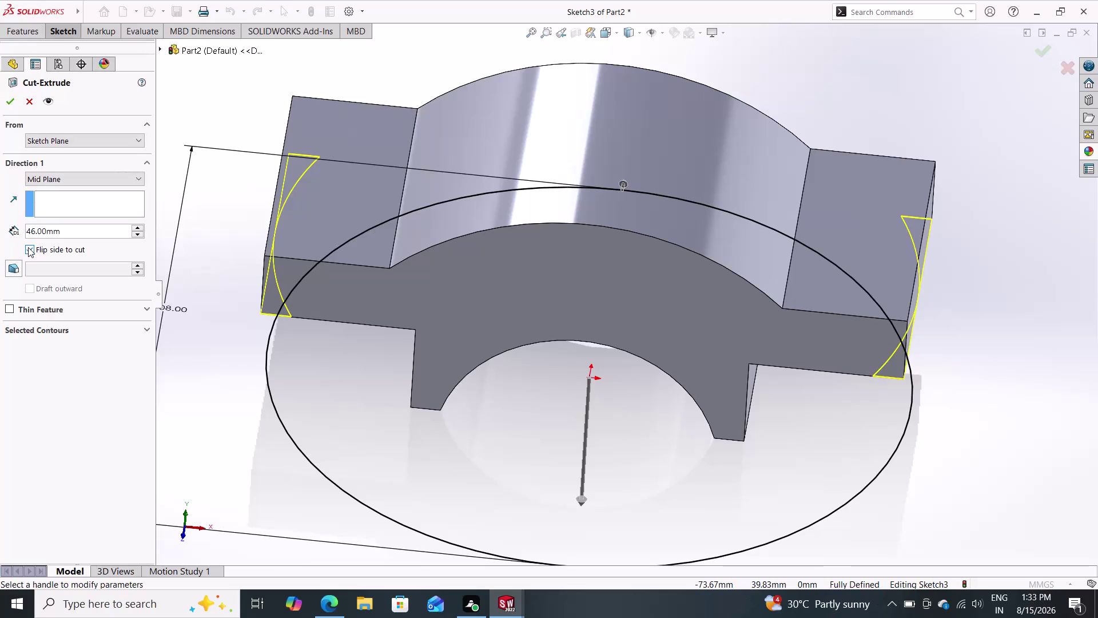
Try the Through All end condition for the circular cut-extrude.
double_click(48, 179)
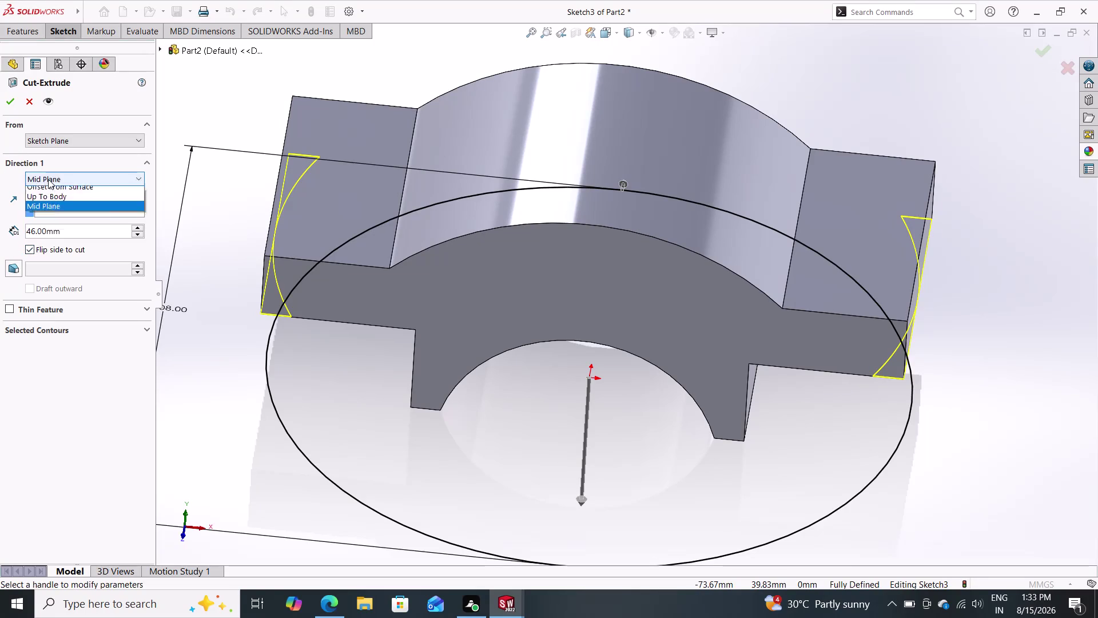
click(61, 181)
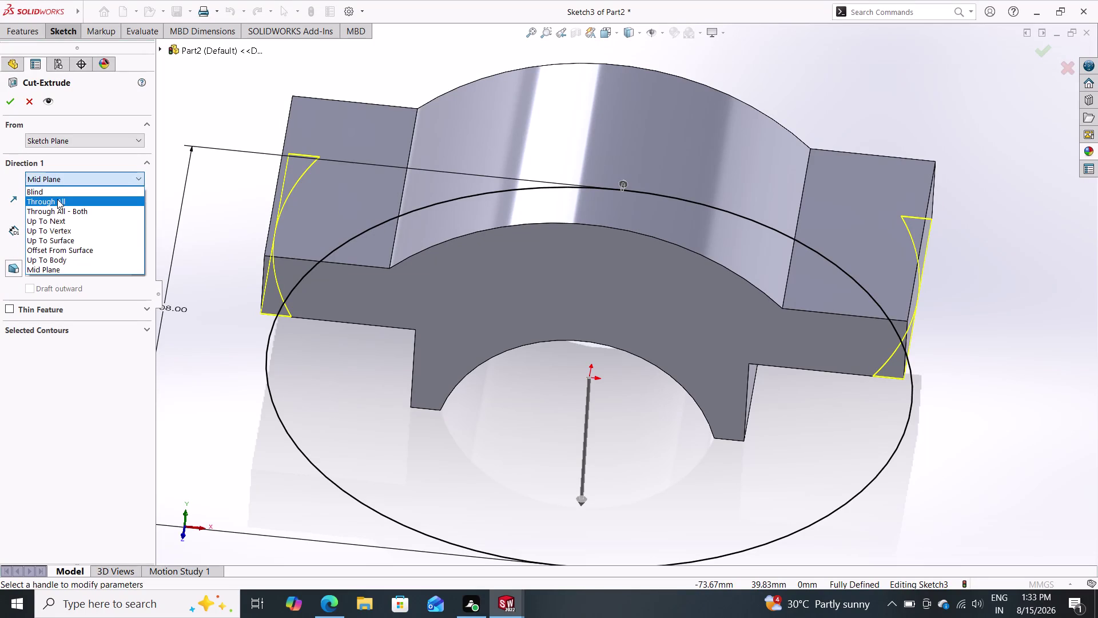
click(57, 199)
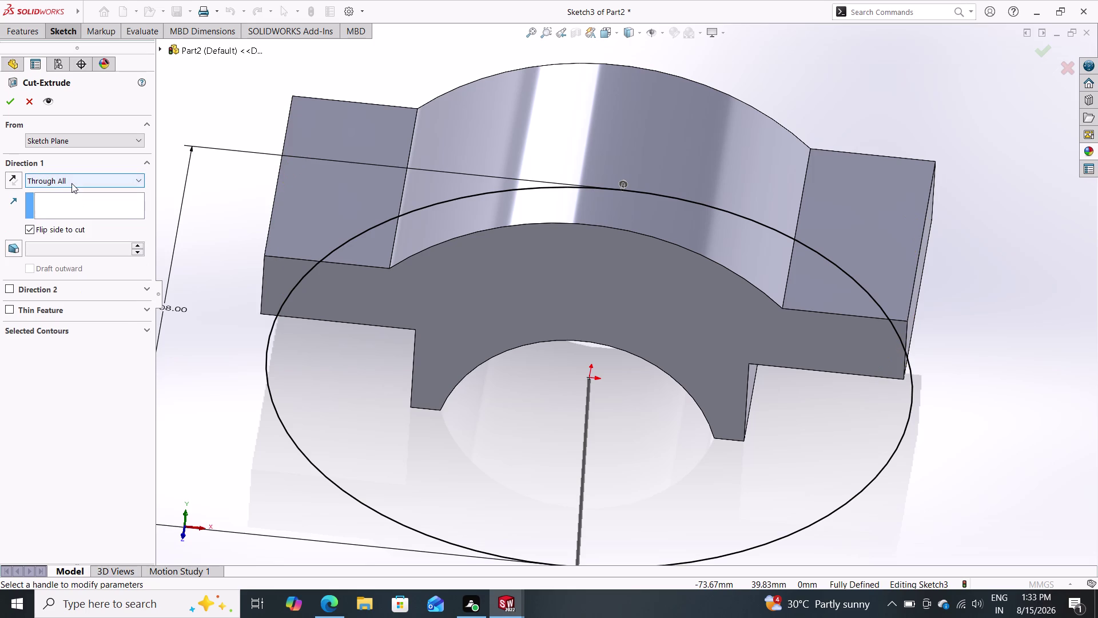
click(72, 183)
double_click(73, 207)
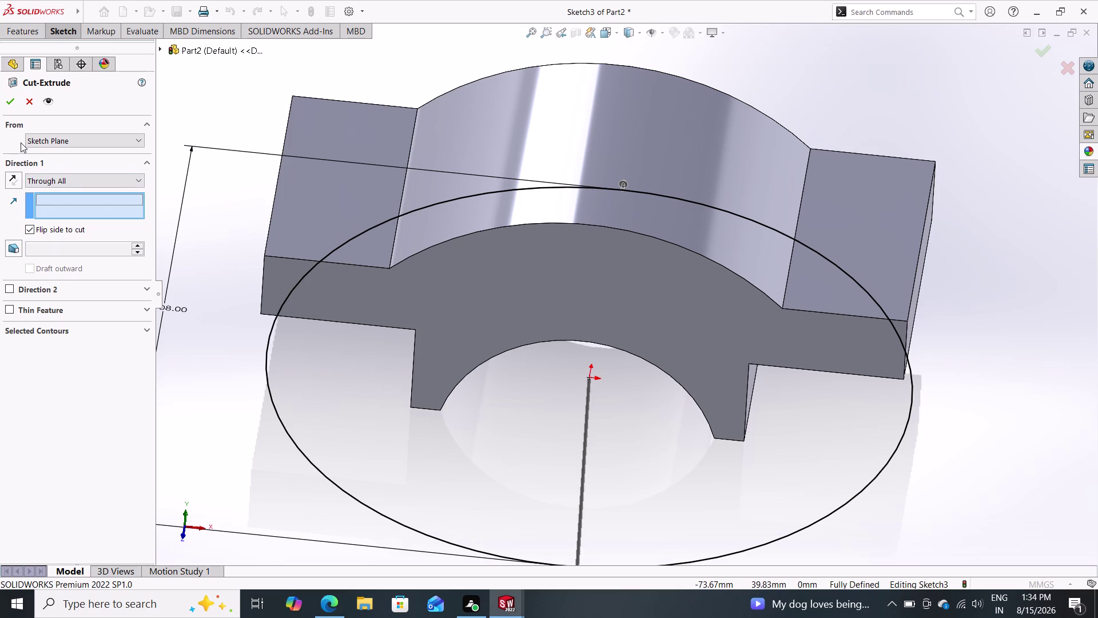
Try a Blind 46 mm cut, then apply a Through All cut.
click(79, 178)
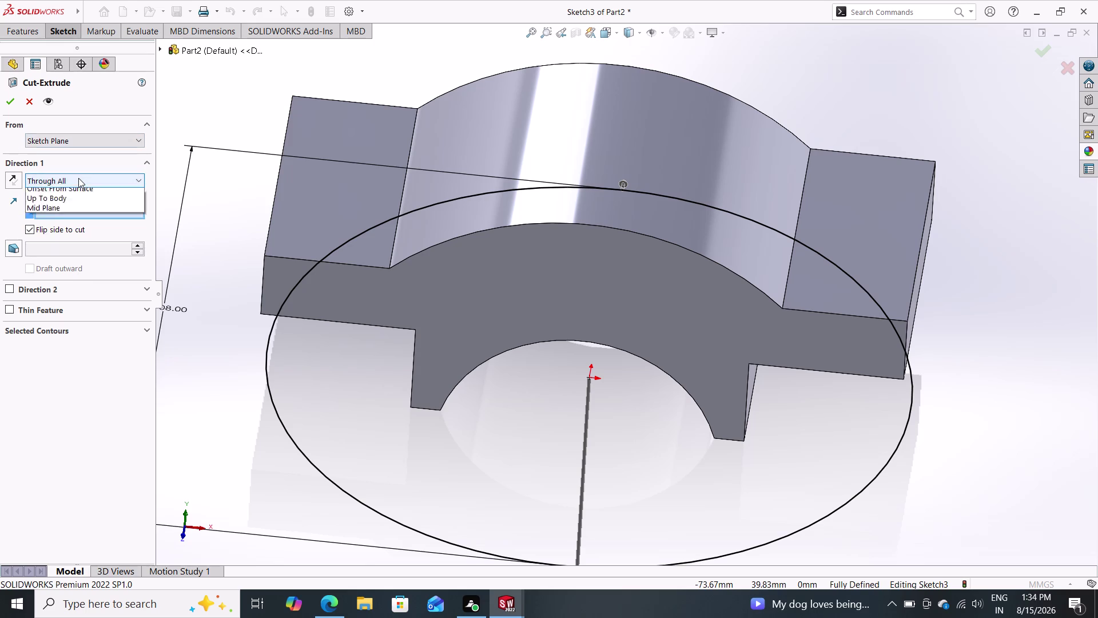
double_click(73, 195)
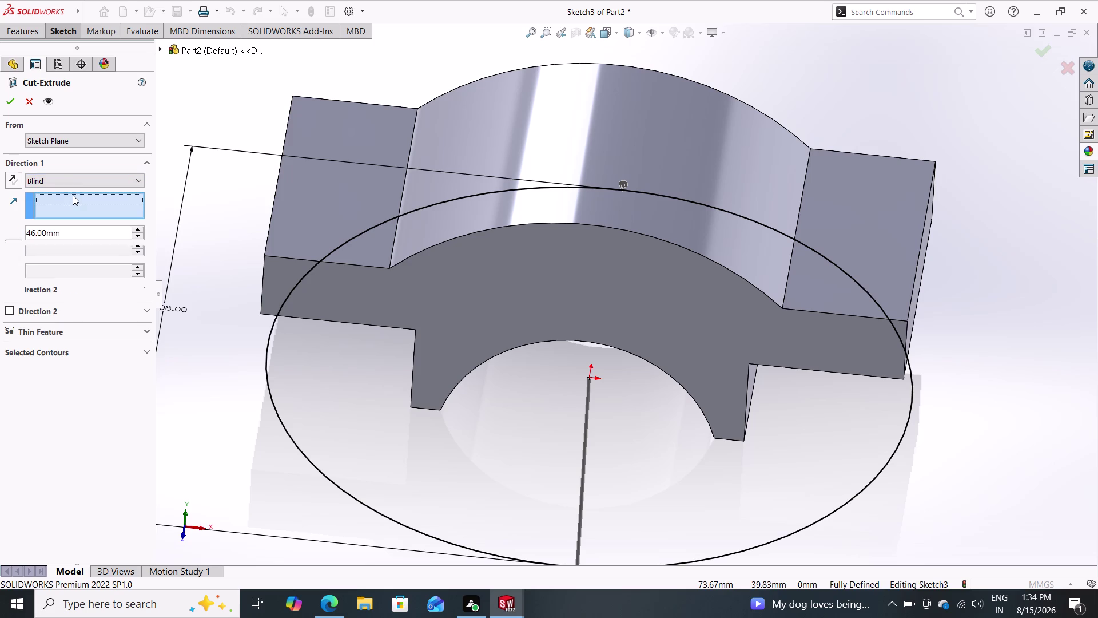
double_click(83, 176)
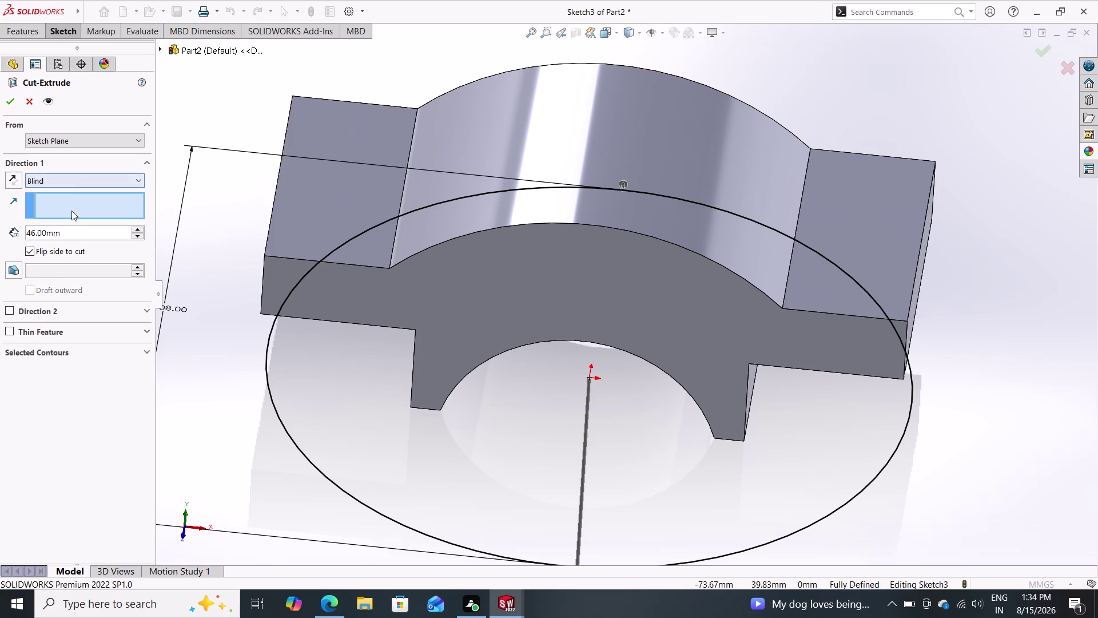
click(86, 179)
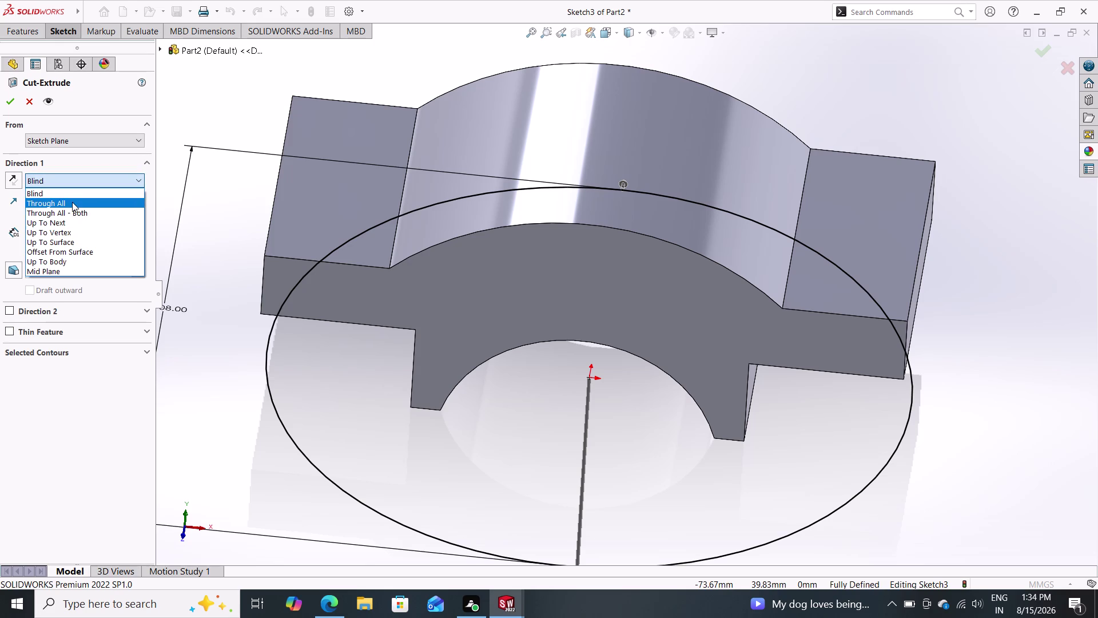
double_click(72, 202)
double_click(10, 101)
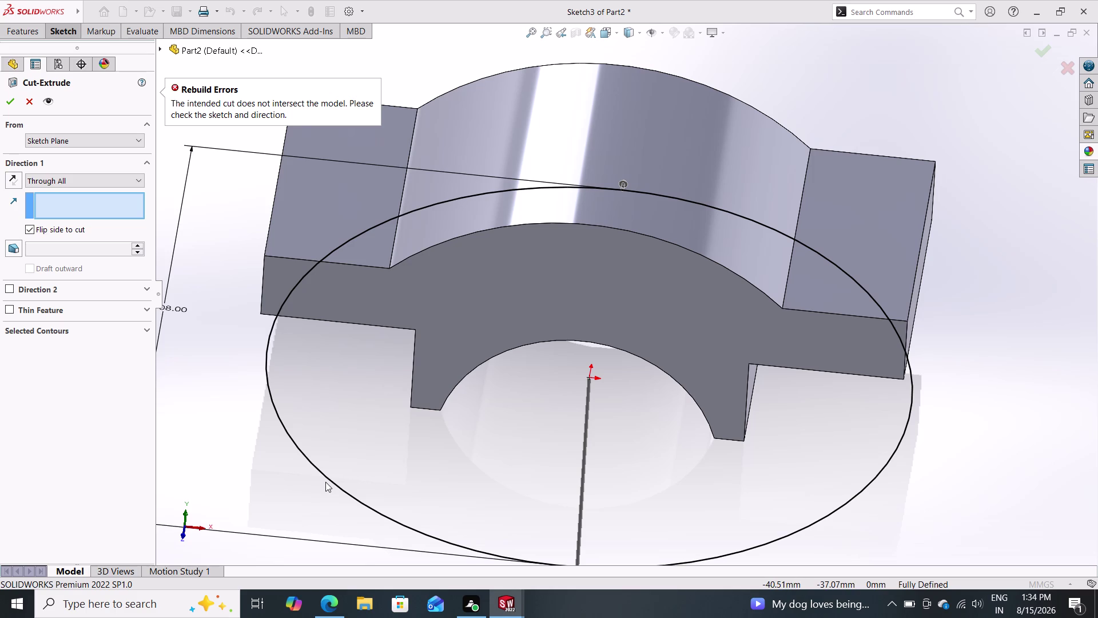
Cancel the cut-extrude after it fails to intersect the bracket.
key(Escape)
key(Escape)
key(Escape)
key(Escape)
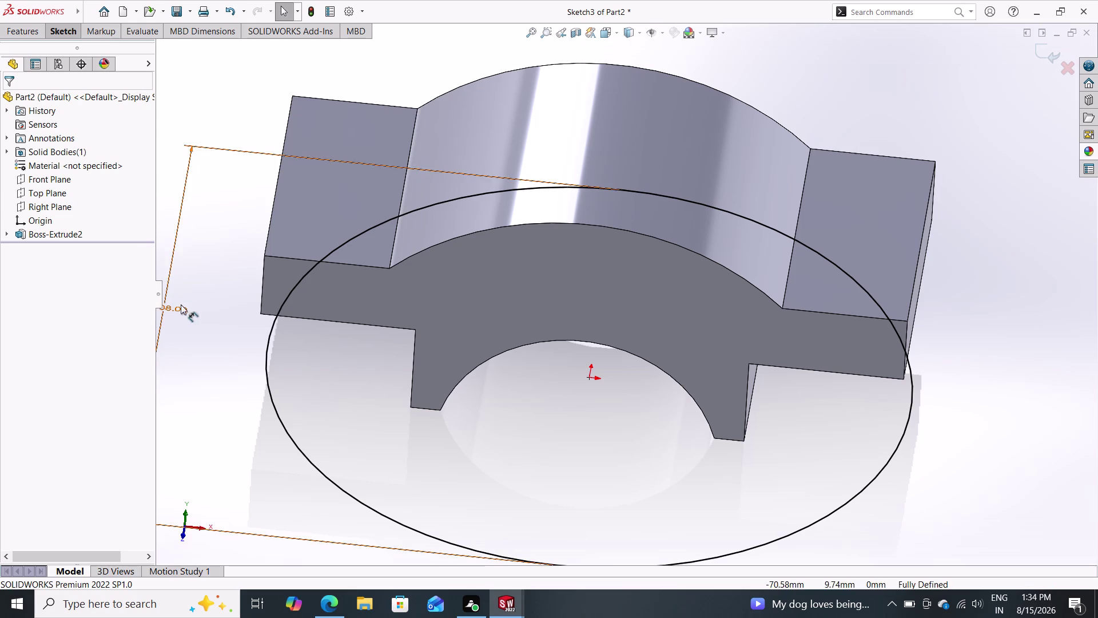
Delete the 108 mm circle and its dimension, then show the bracket extrusion's dimensions.
click(291, 434)
key(Delete)
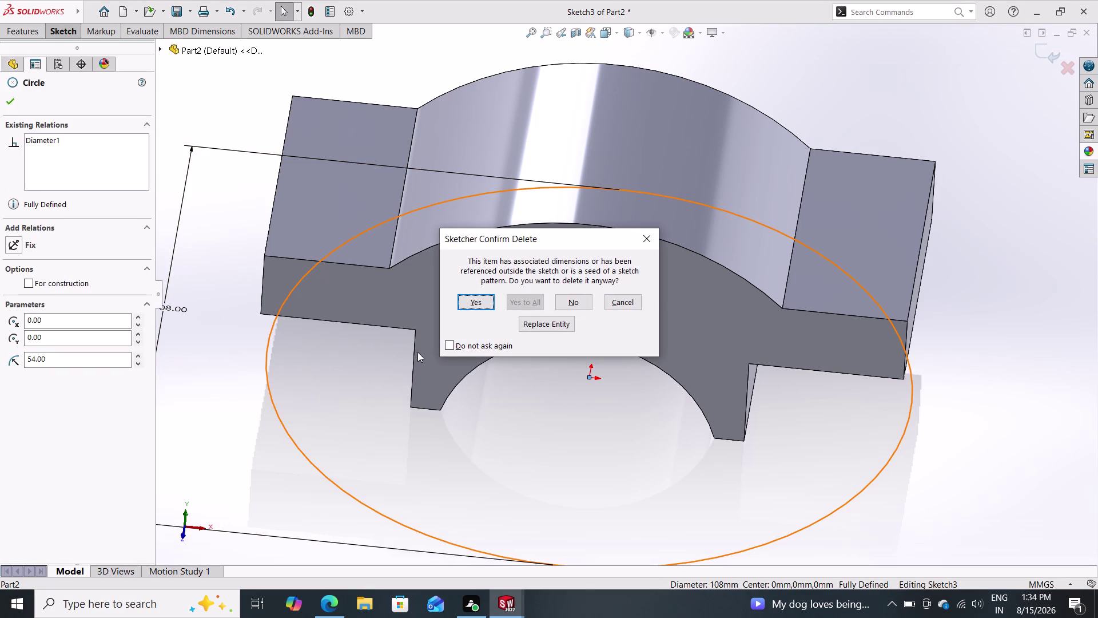
click(463, 298)
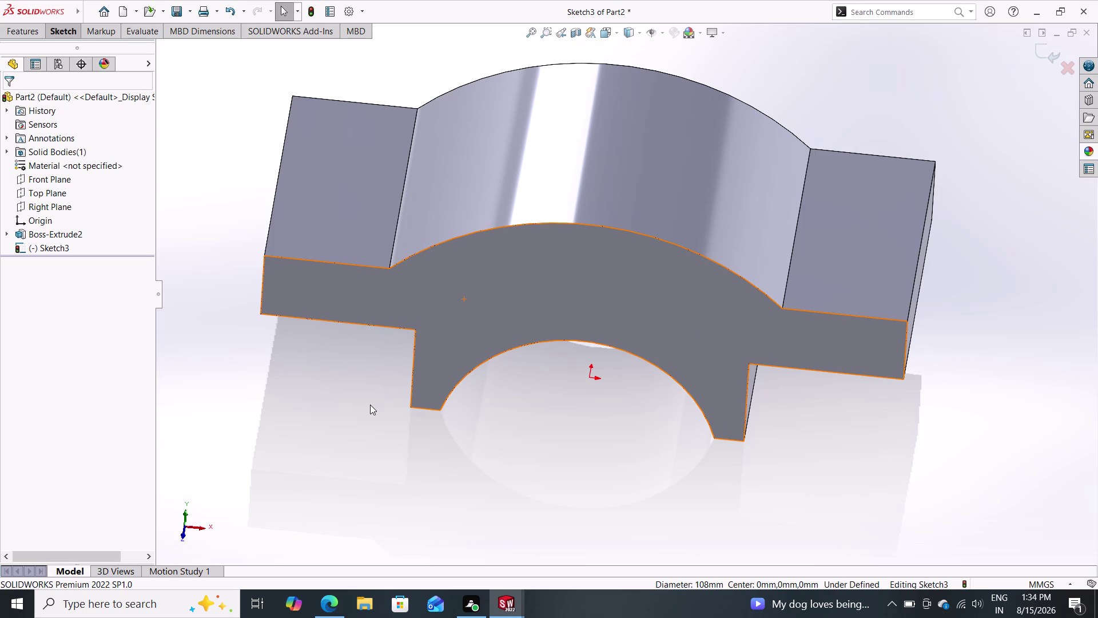
double_click(361, 176)
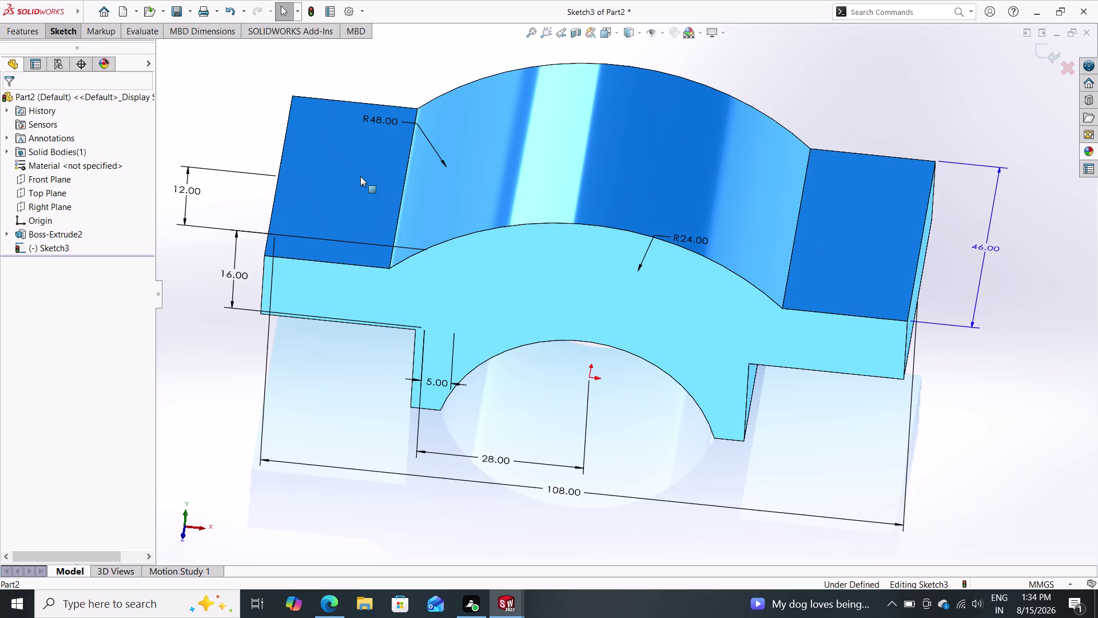
Clear the selection, then zoom and orbit to look down on the arched top.
key(Escape)
key(Escape)
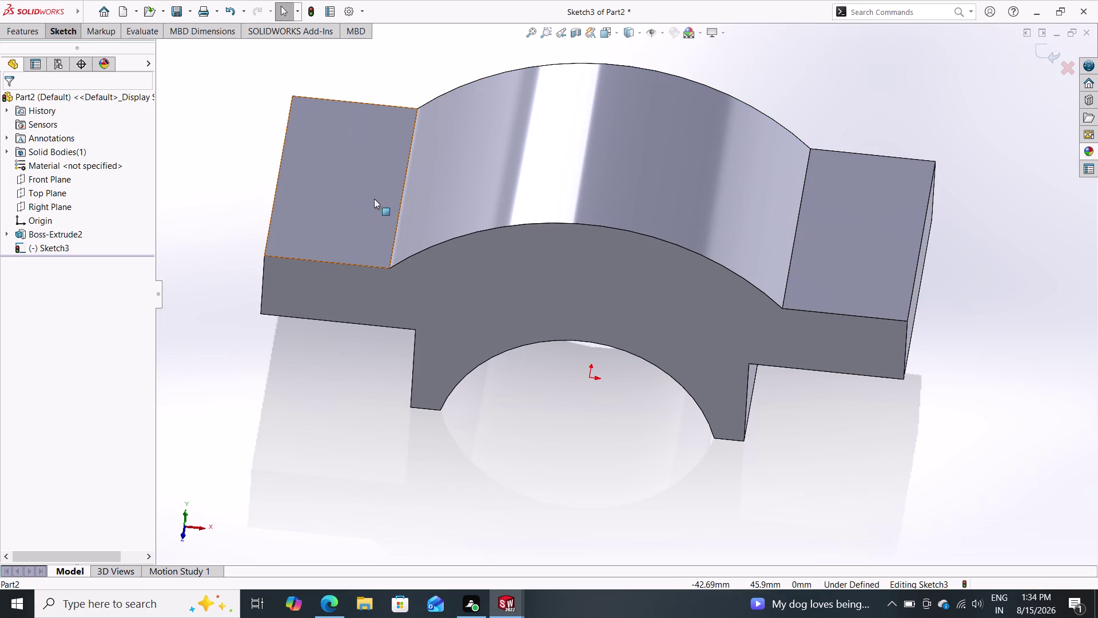
click(551, 165)
key(Escape)
key(Escape)
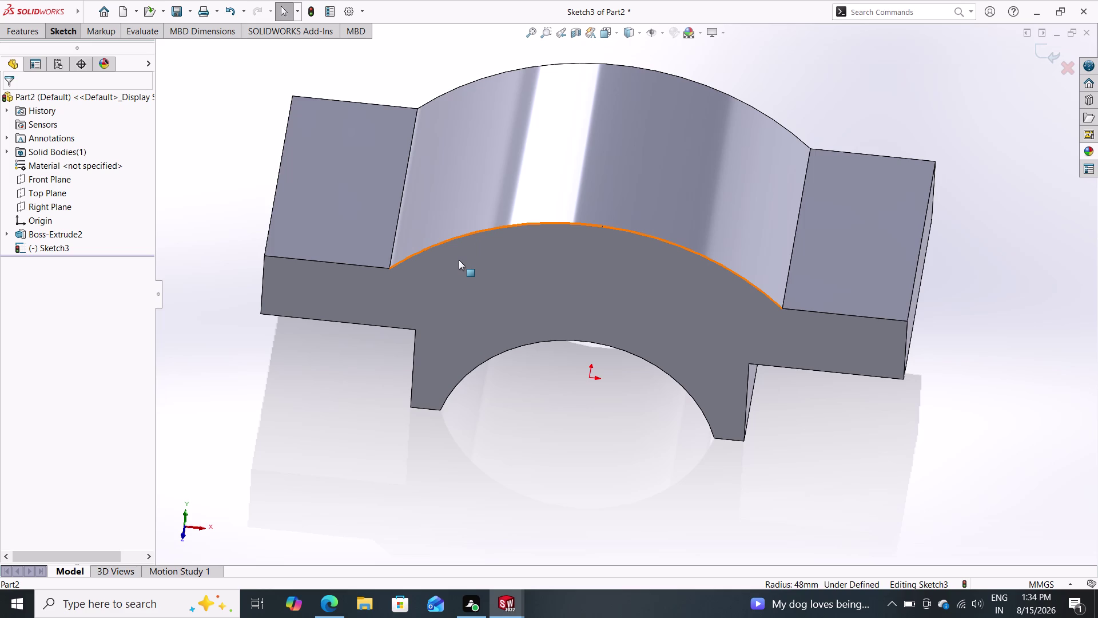
scroll(down, 3)
scroll(up, 3)
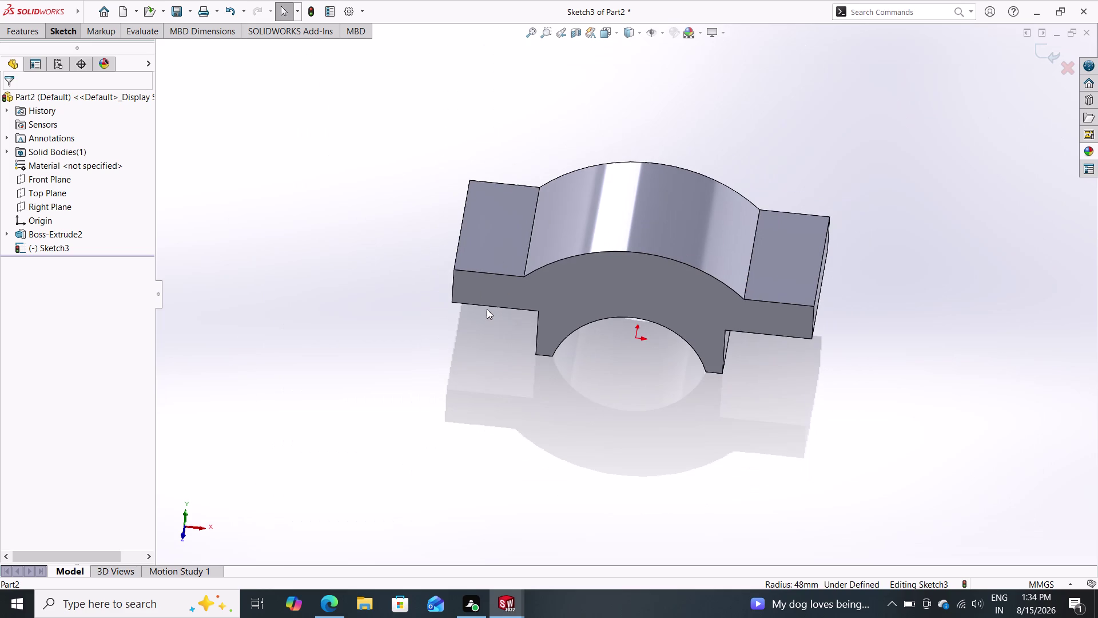
middle_drag(751, 121, 760, 125)
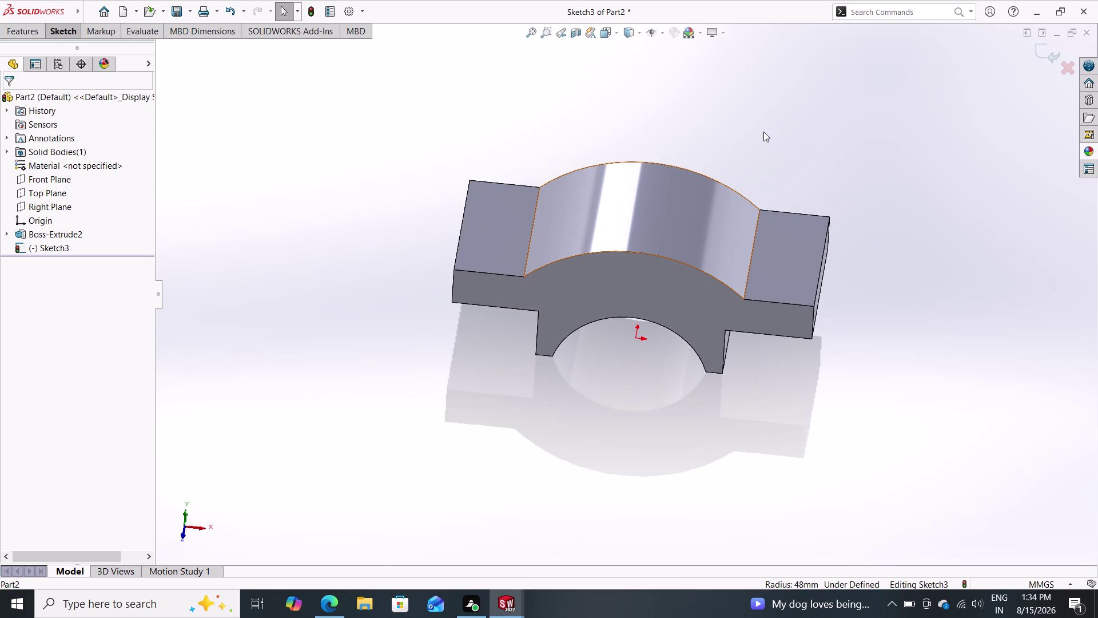
middle_drag(760, 126, 747, 256)
scroll(up, 3)
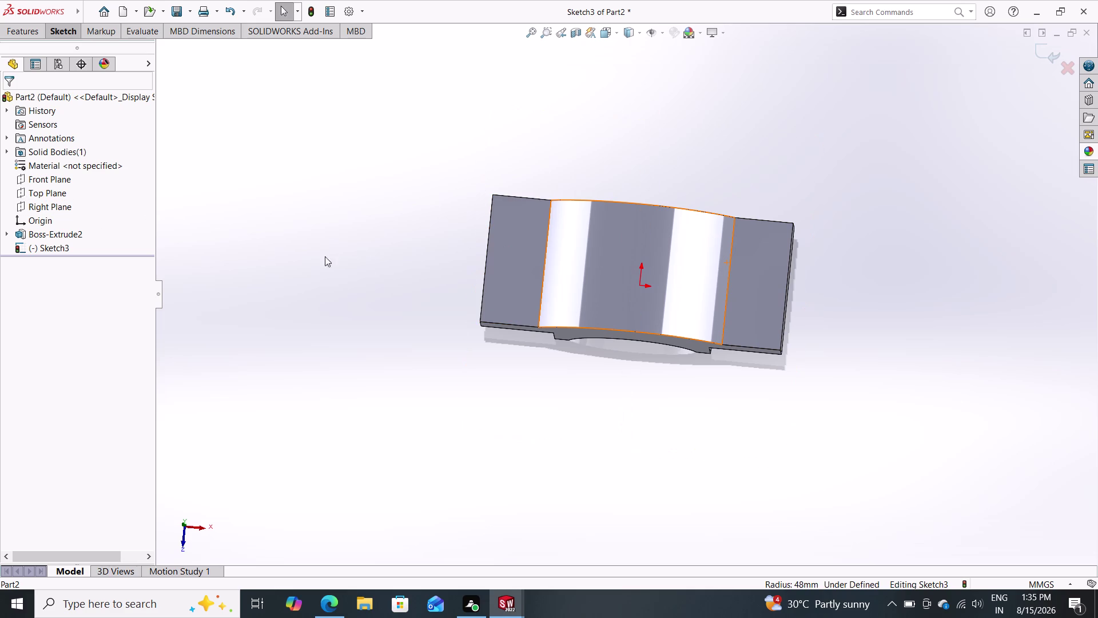
Select Boss-Extrude2 in the FeatureManager tree and show the bracket's front profile.
click(521, 250)
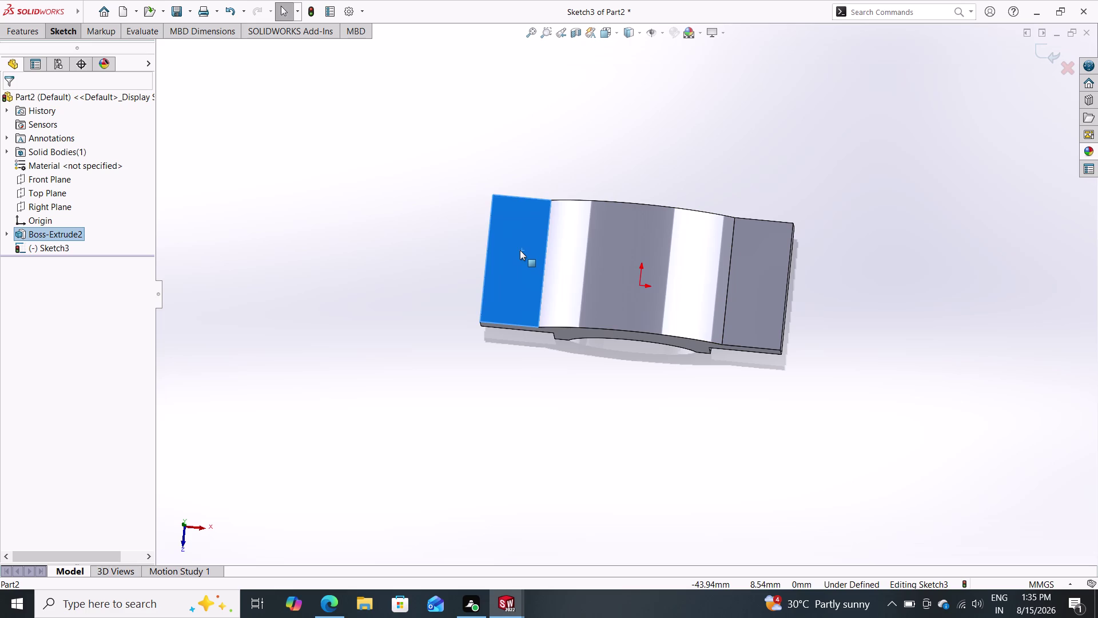
right_click(520, 250)
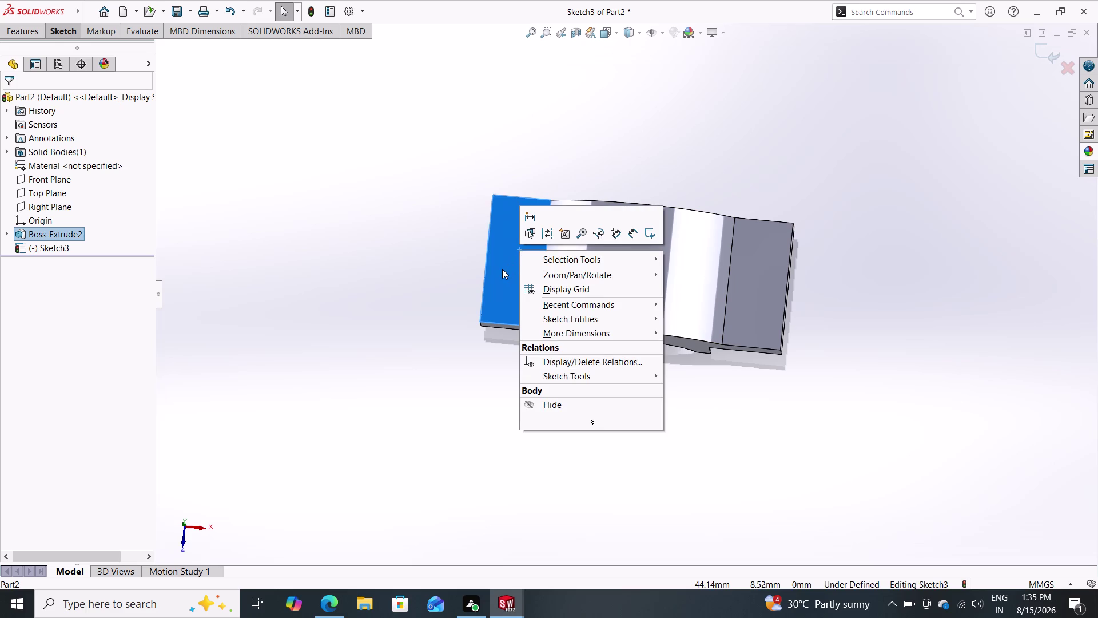
right_click(32, 238)
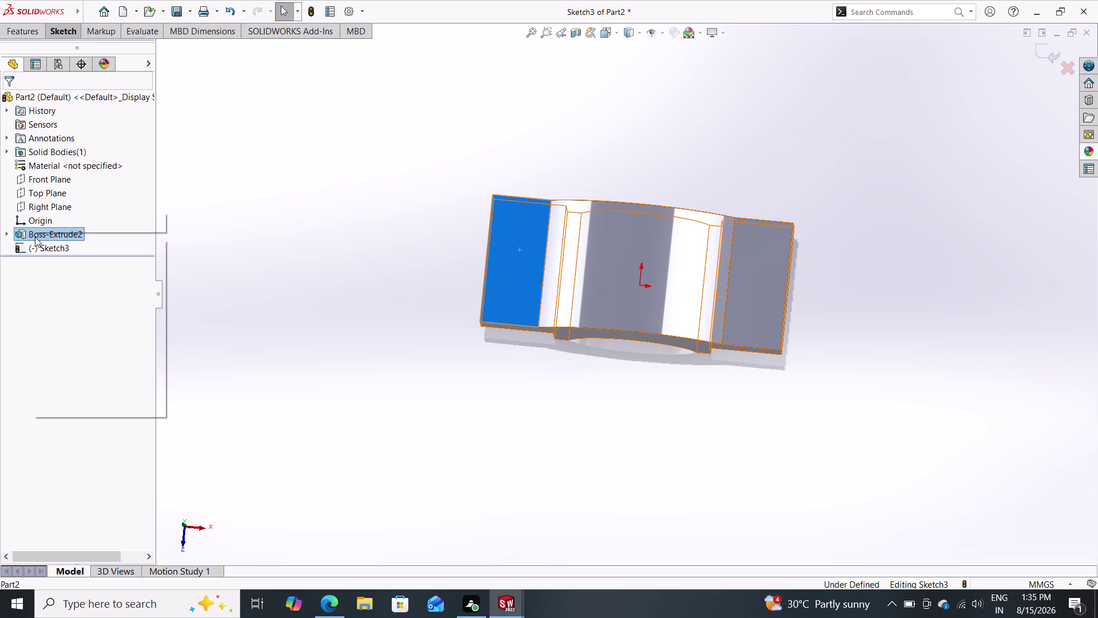
click(229, 275)
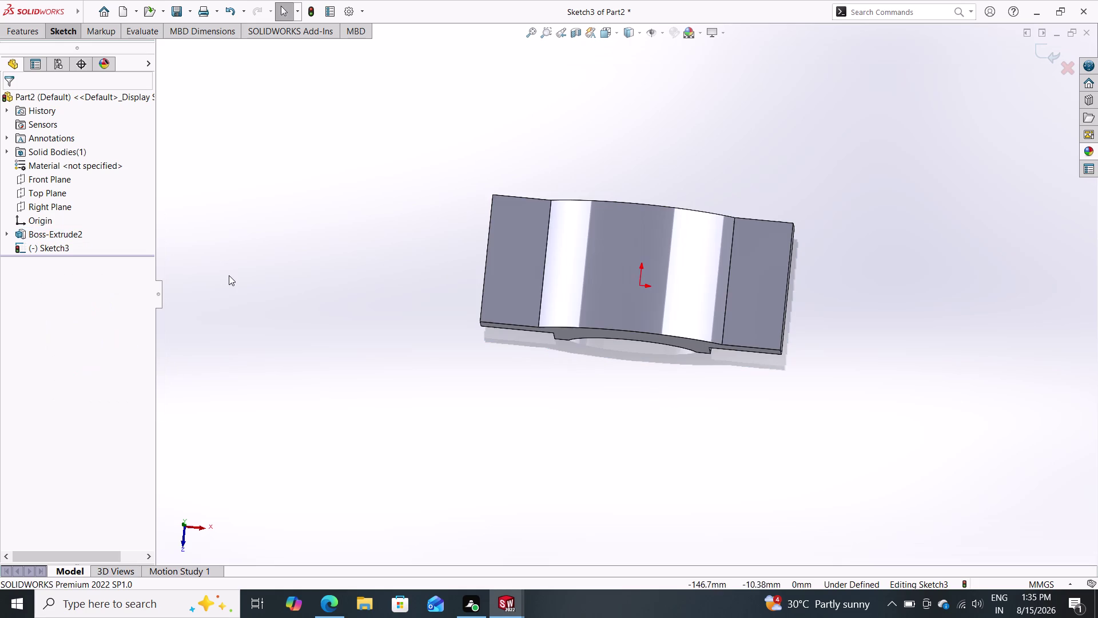
click(497, 259)
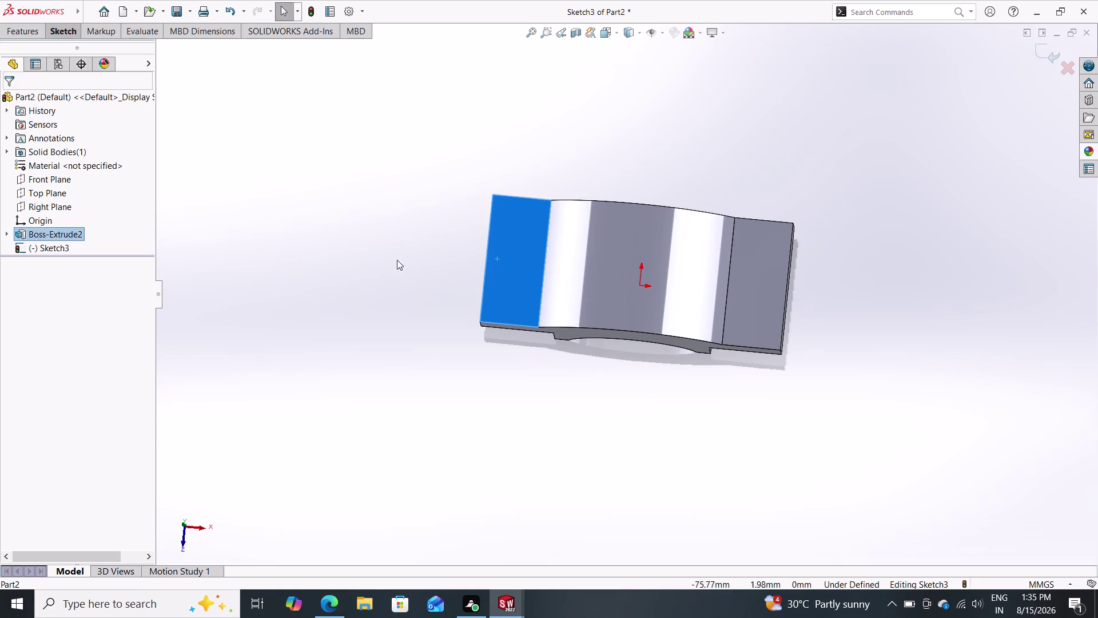
right_click(62, 233)
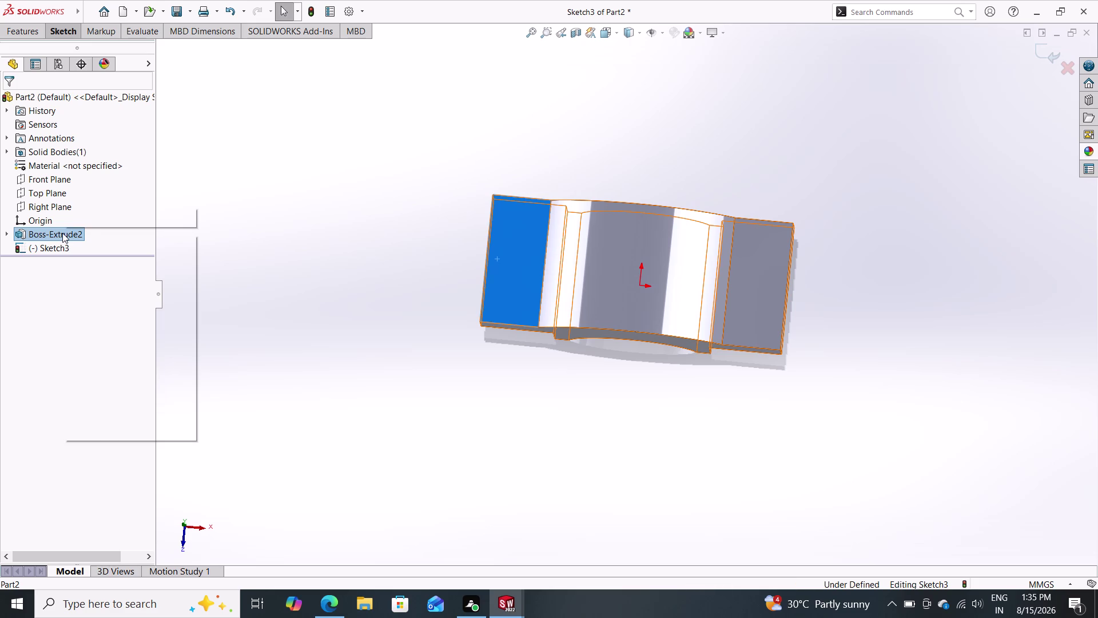
double_click(103, 214)
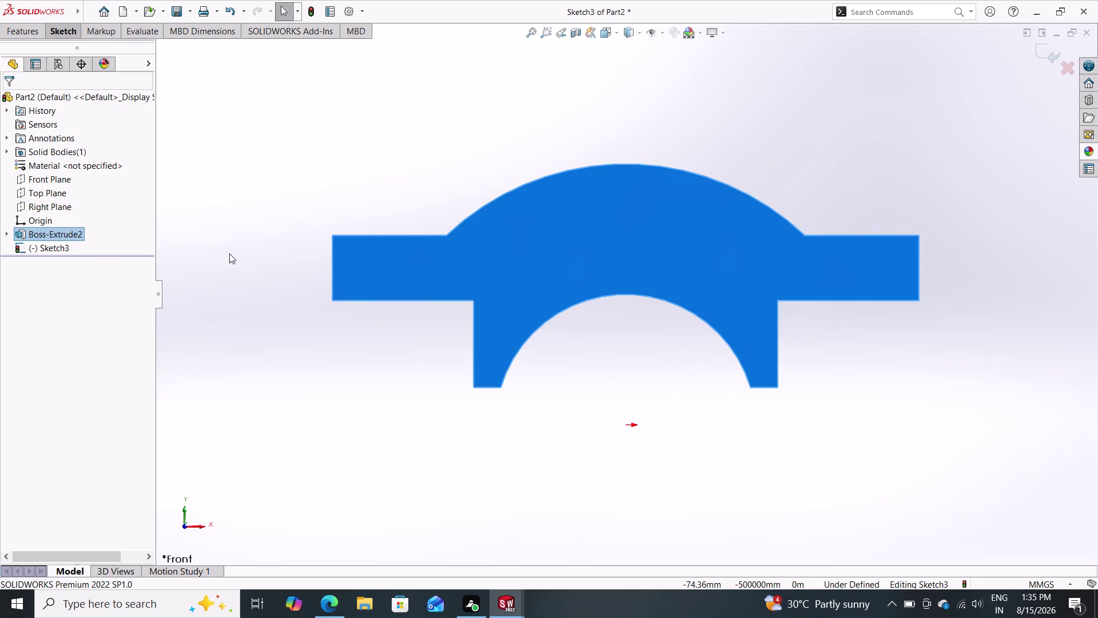
Orbit to an angled view and review the R48, R24 and 108 mm dimensions, then hide them.
key(Escape)
key(Escape)
middle_drag(439, 154, 441, 157)
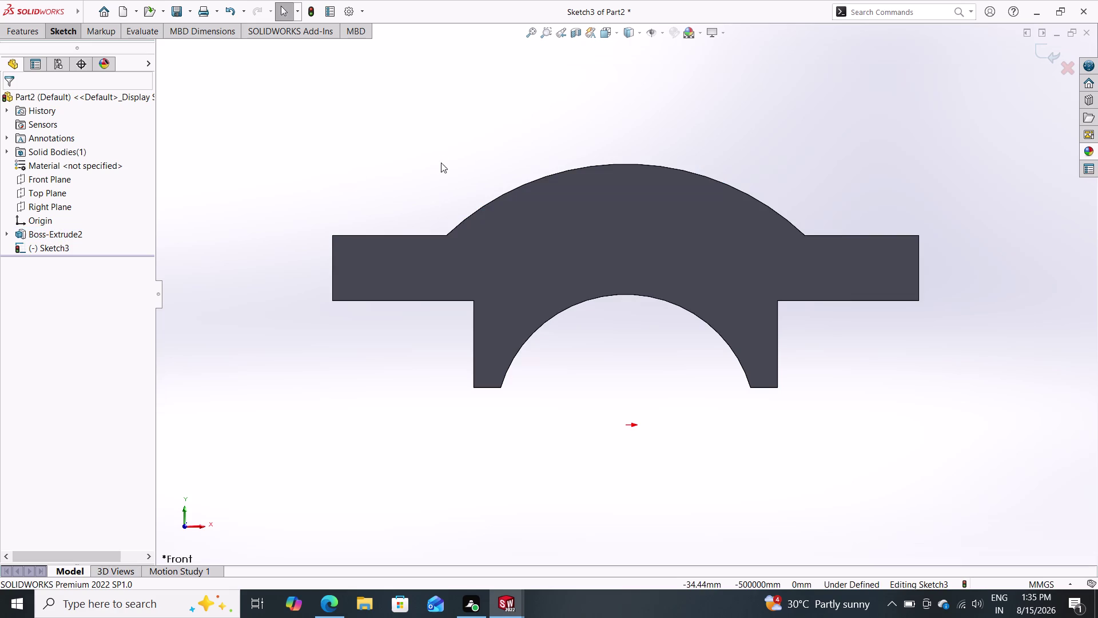
middle_drag(440, 158, 429, 267)
double_click(391, 228)
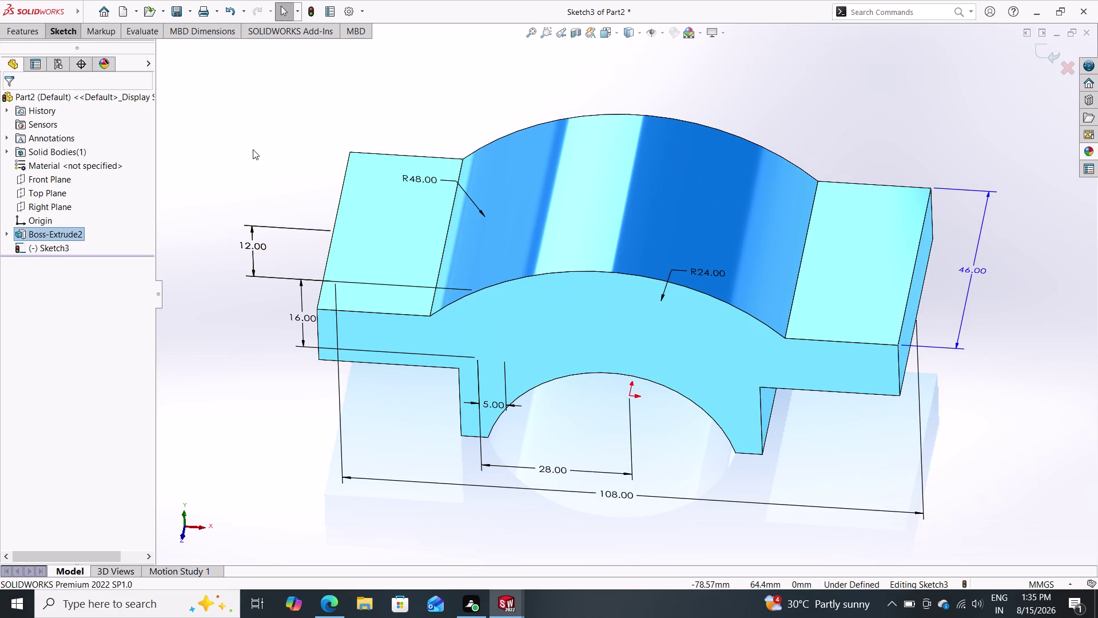
key(Escape)
key(Escape)
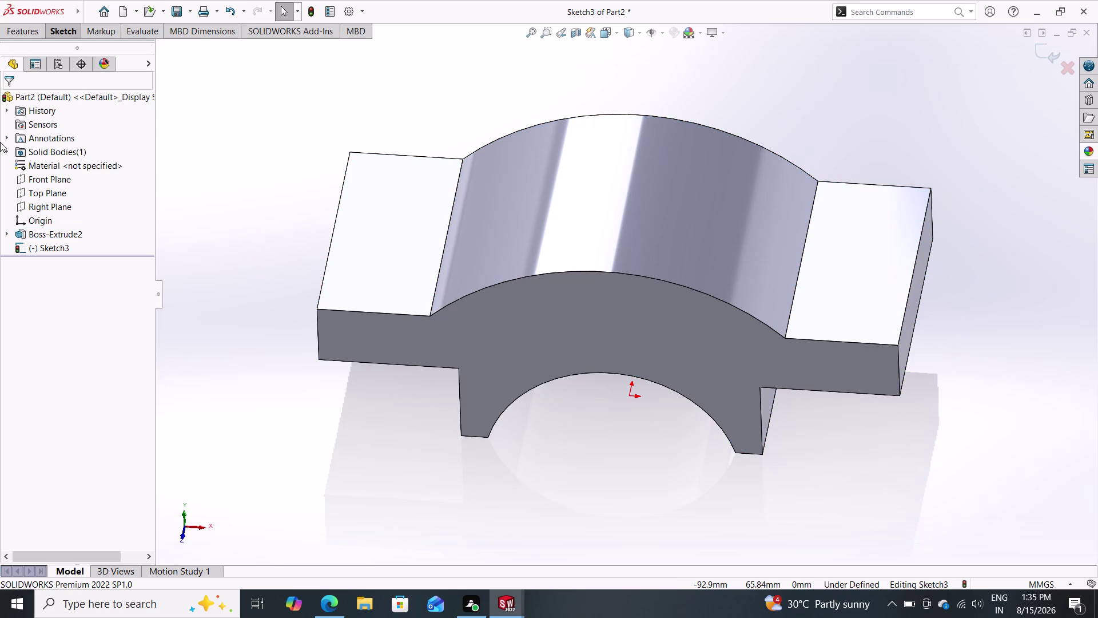
click(32, 190)
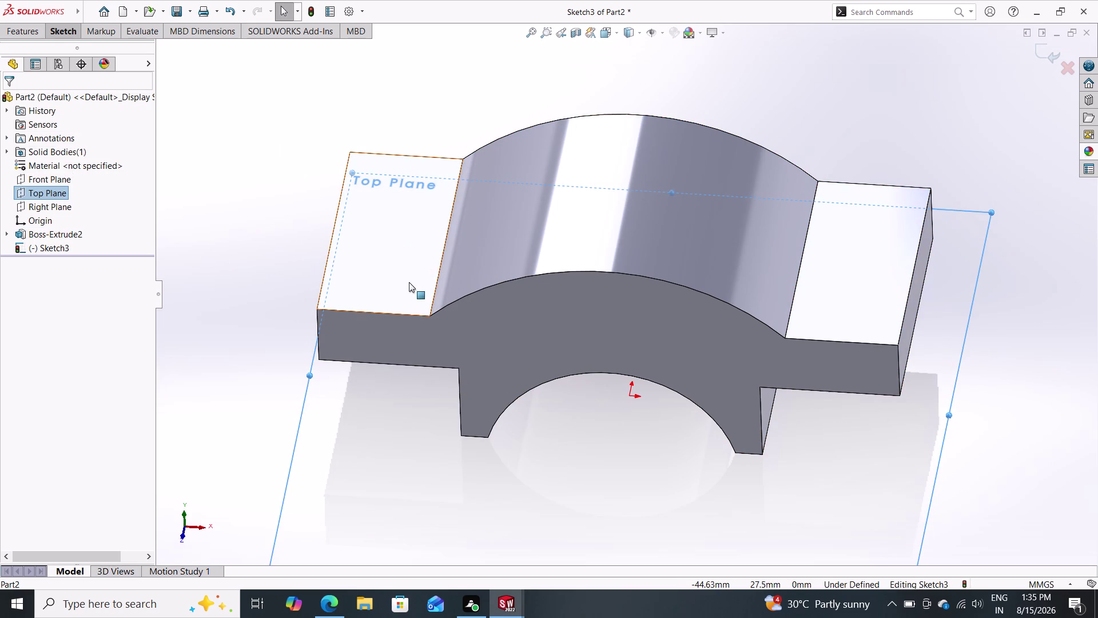
click(393, 263)
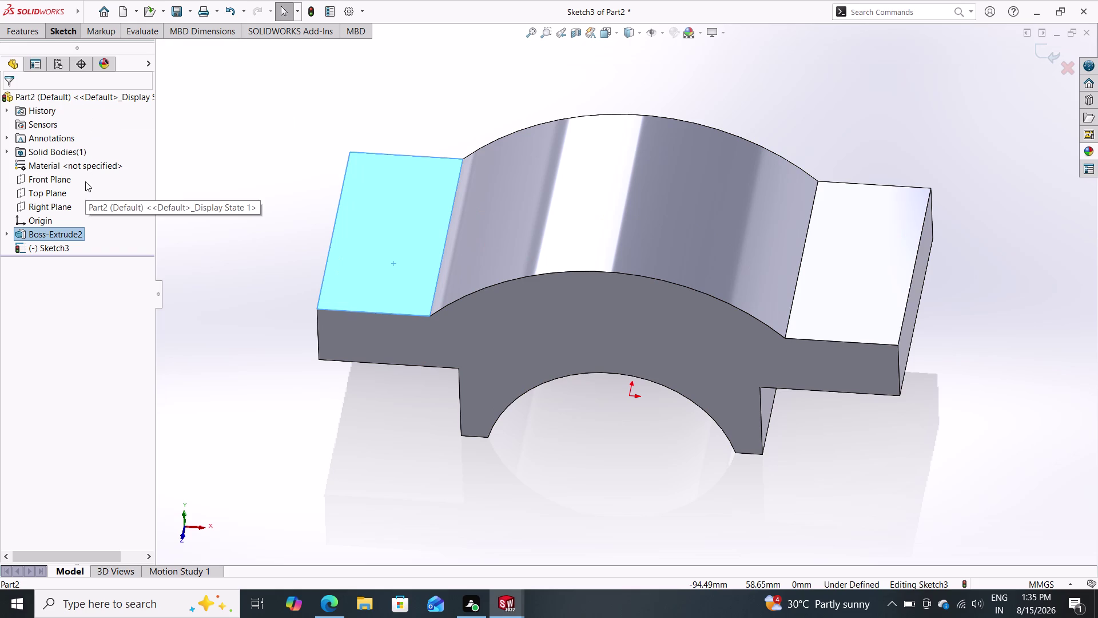
double_click(66, 32)
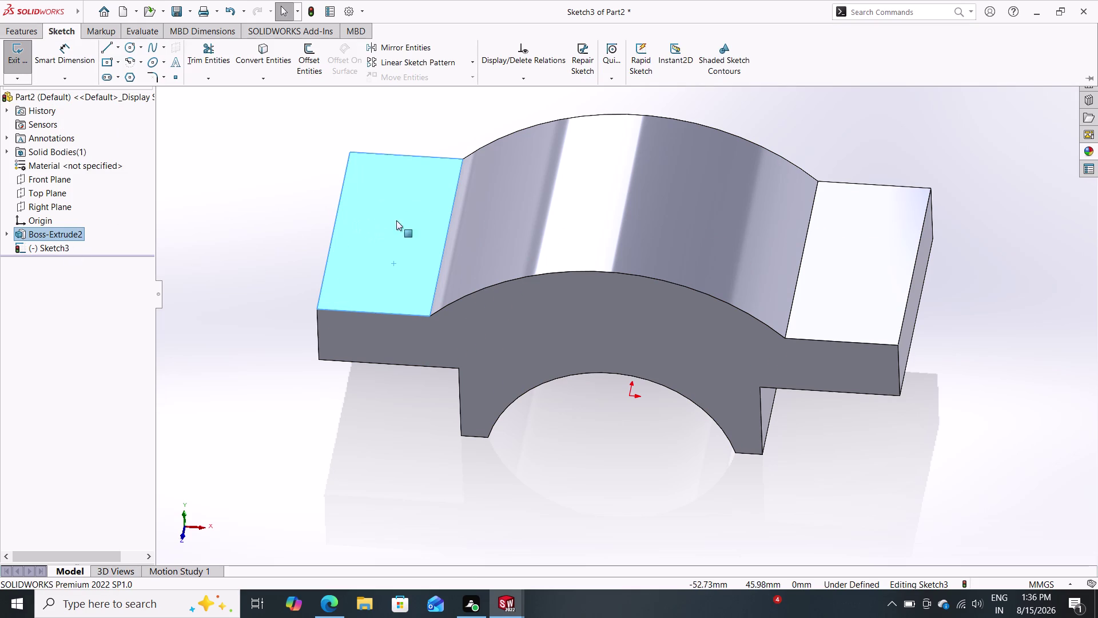
click(580, 217)
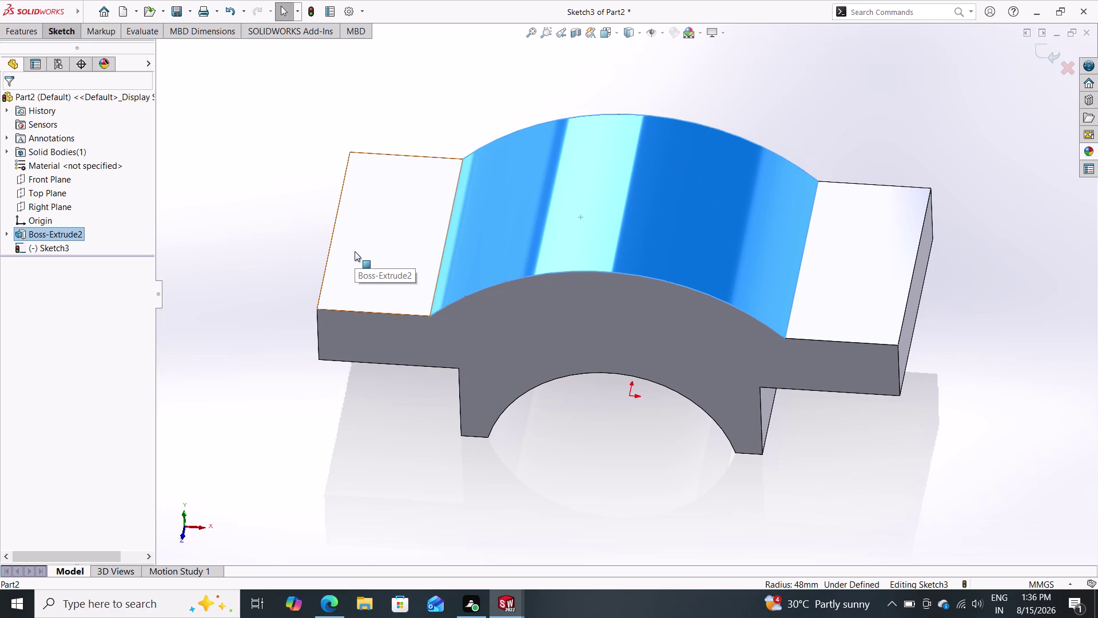
key(Escape)
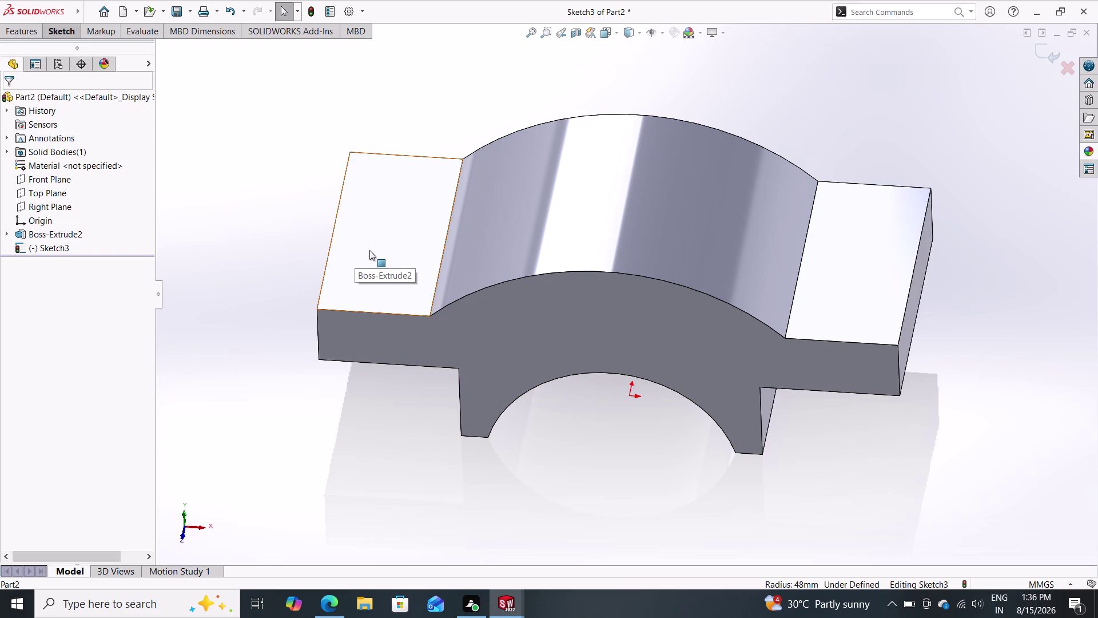
click(411, 237)
right_click(411, 237)
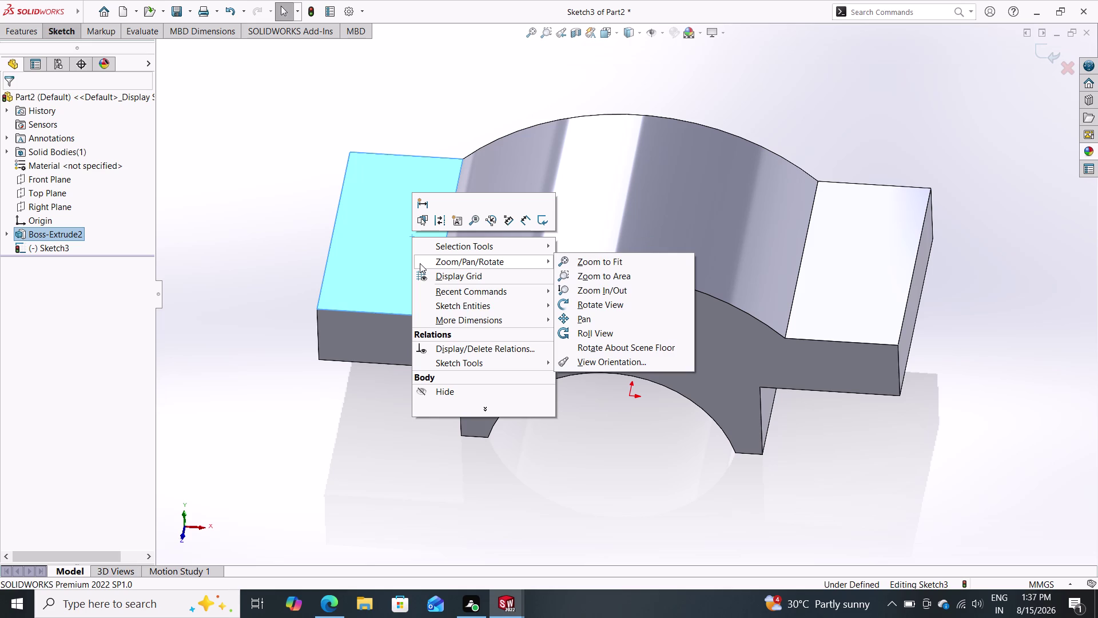
double_click(30, 197)
click(36, 194)
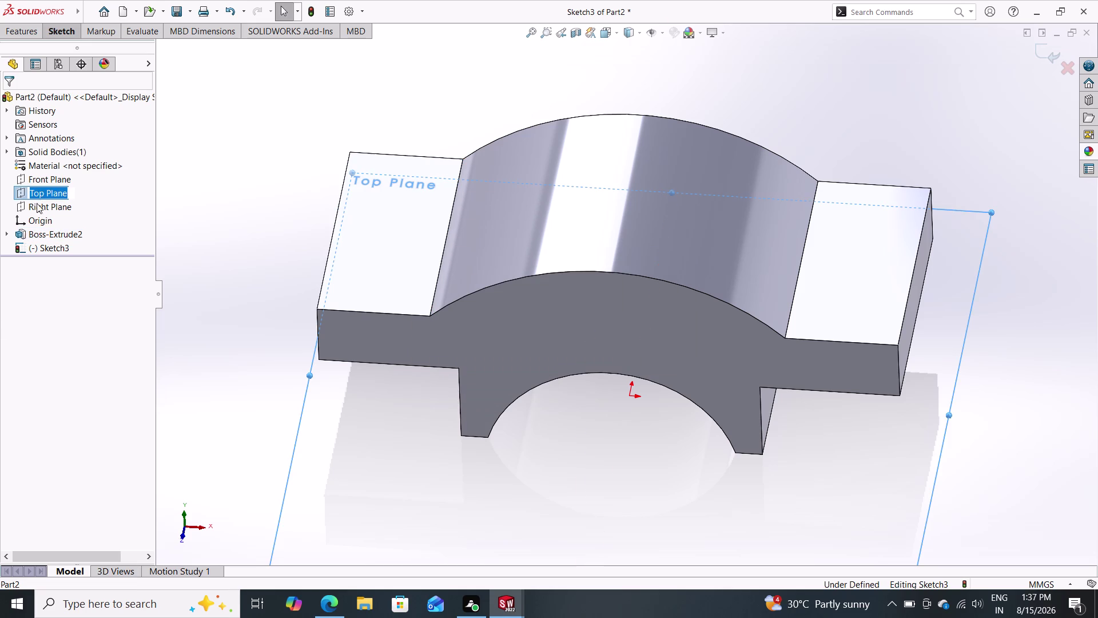
double_click(108, 213)
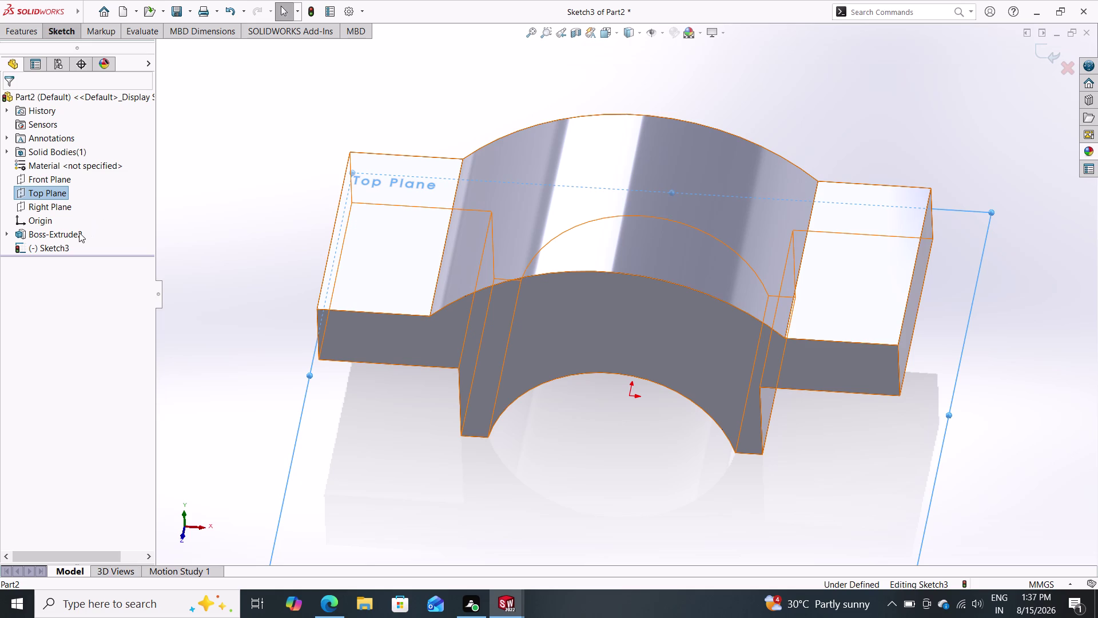
click(79, 233)
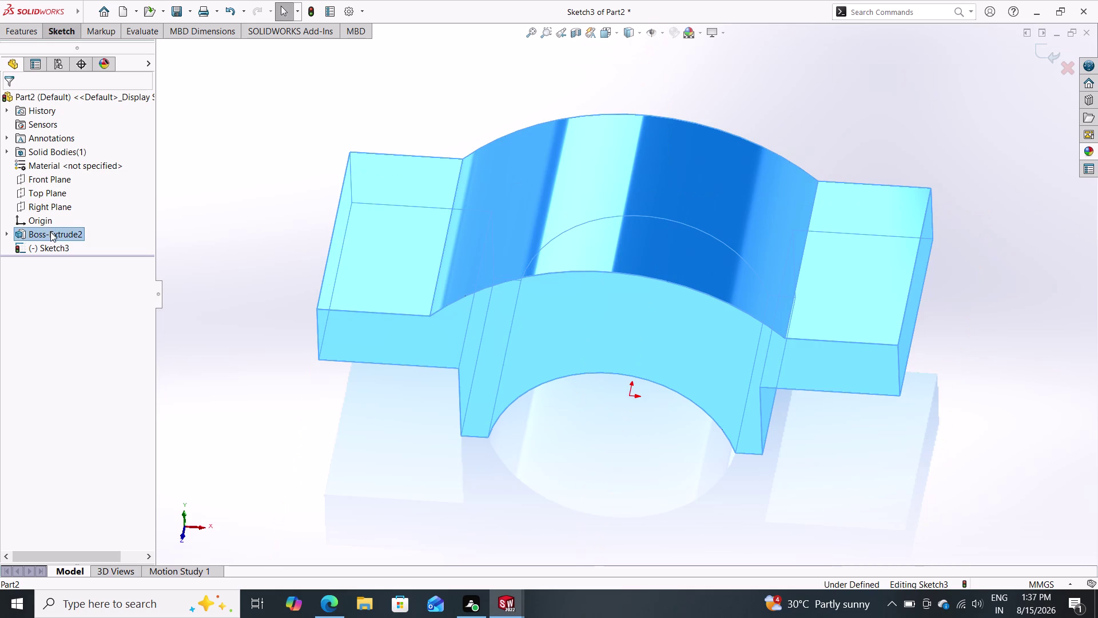
click(50, 232)
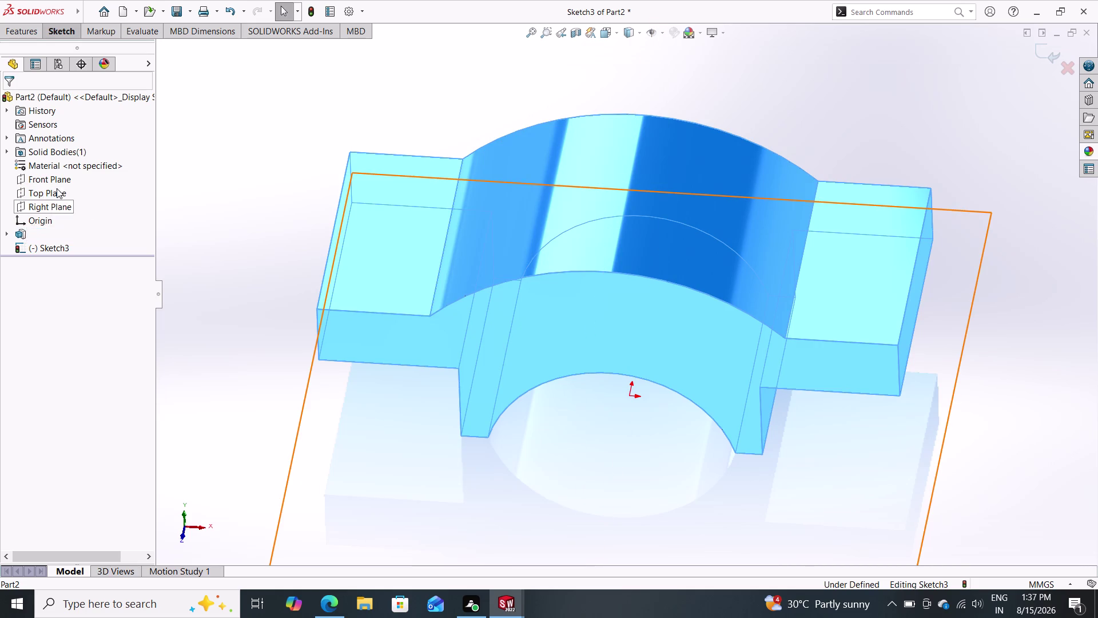
double_click(54, 195)
right_click(55, 194)
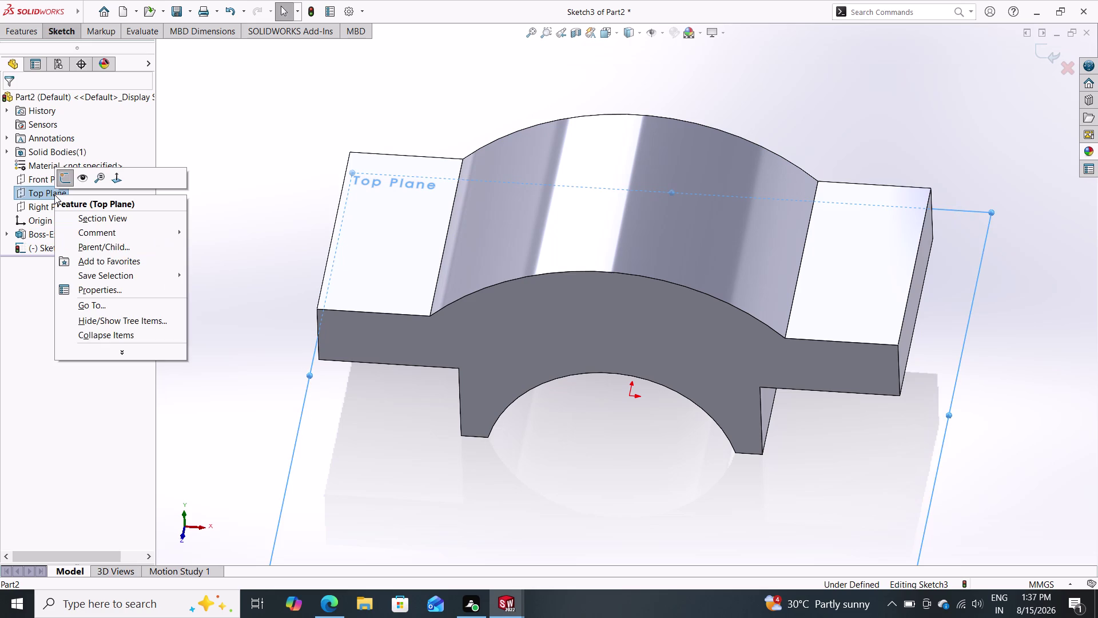
click(54, 195)
click(55, 195)
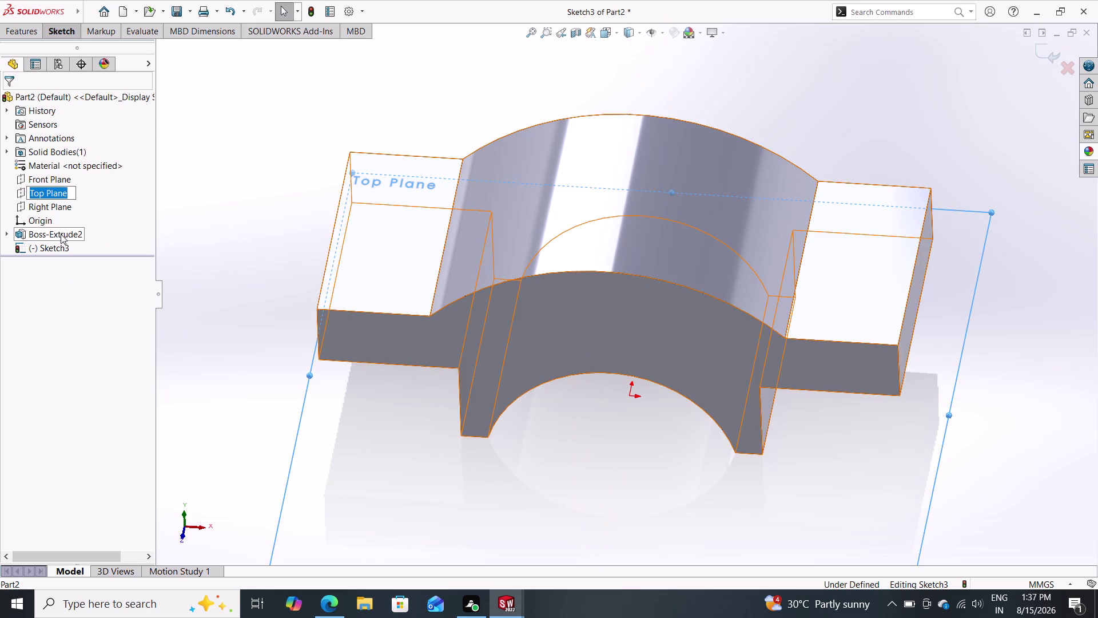
key(Escape)
key(Escape)
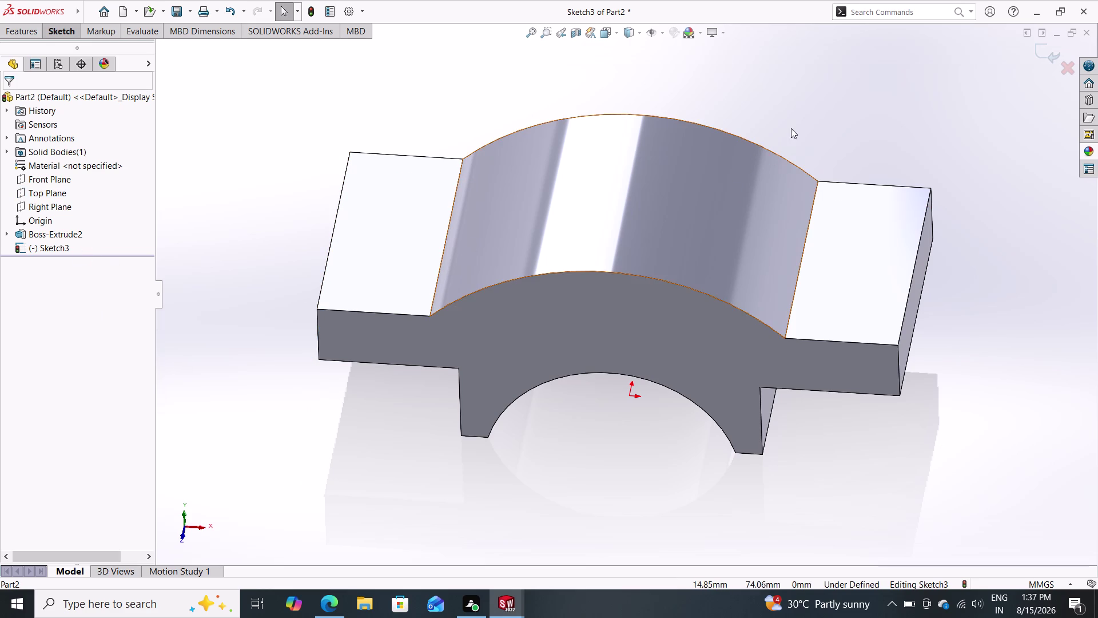
Orbit the bracket to inspect its top, then select the left flange's flat face.
middle_drag(809, 105, 805, 235)
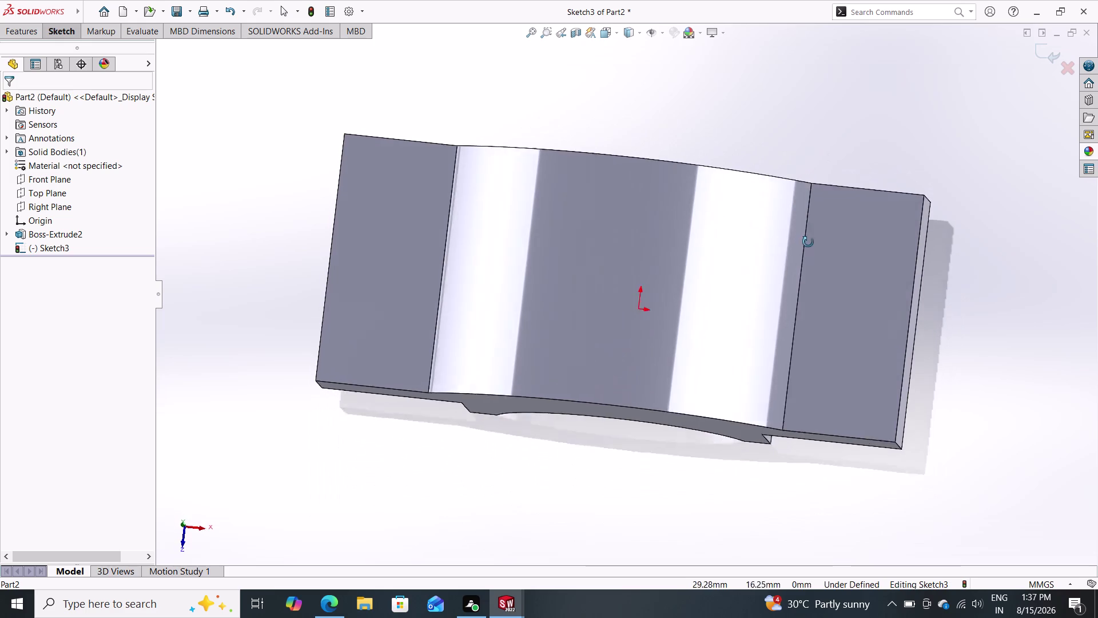
middle_drag(805, 235, 788, 128)
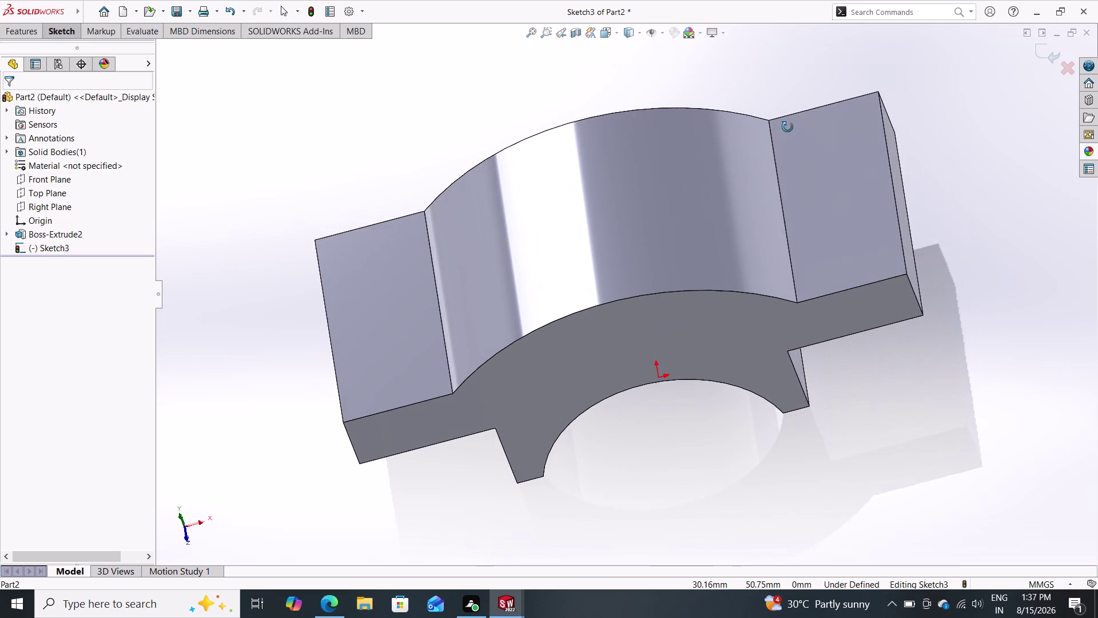
middle_drag(787, 127, 788, 126)
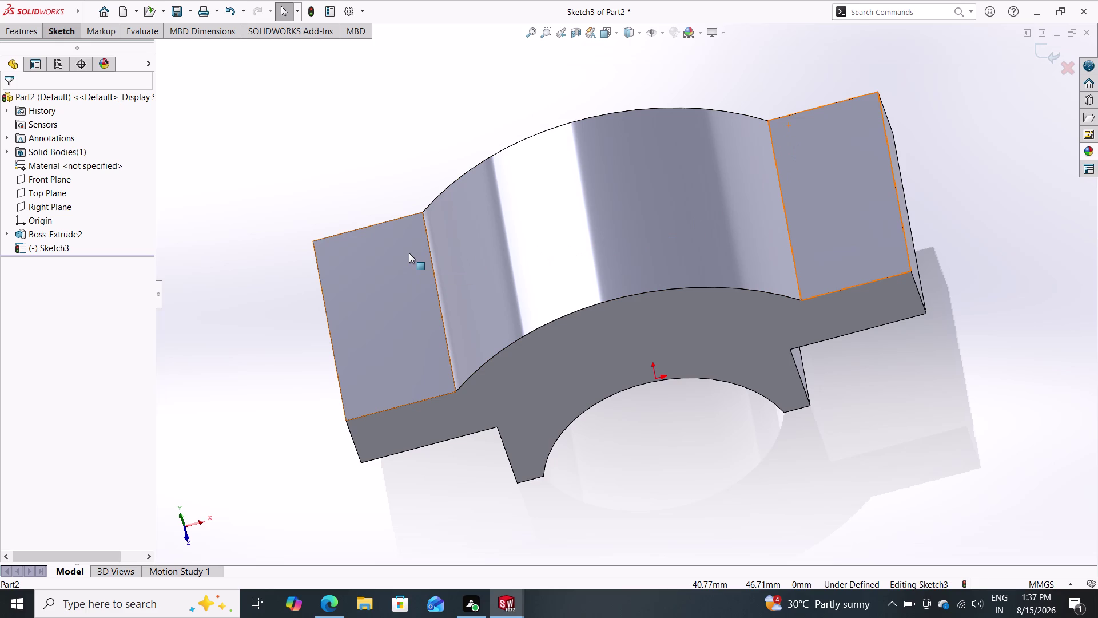
click(383, 345)
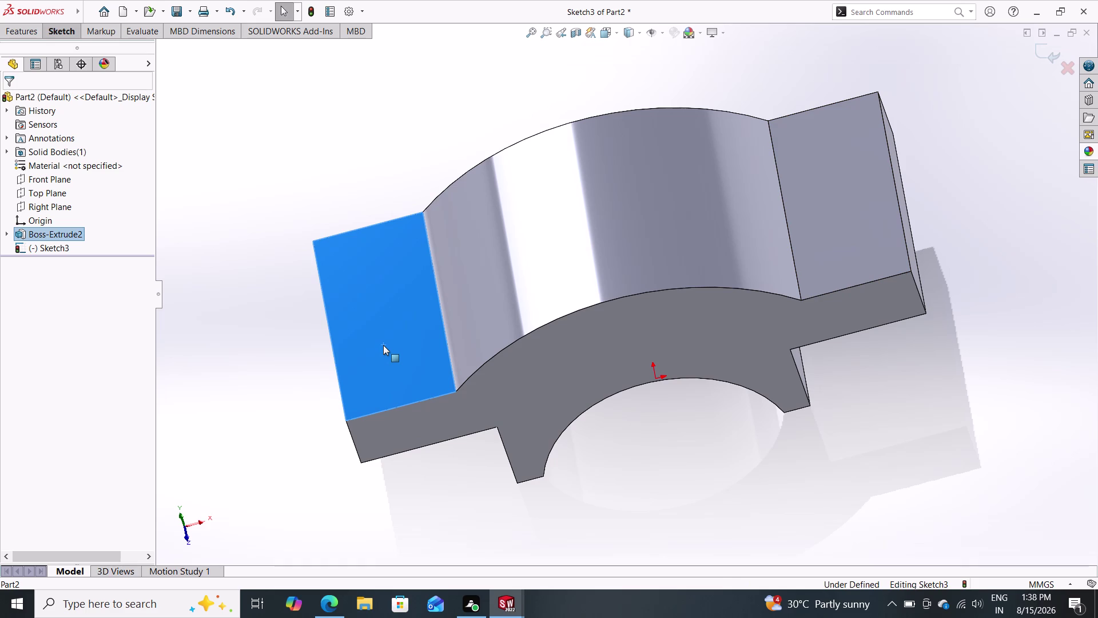
click(73, 35)
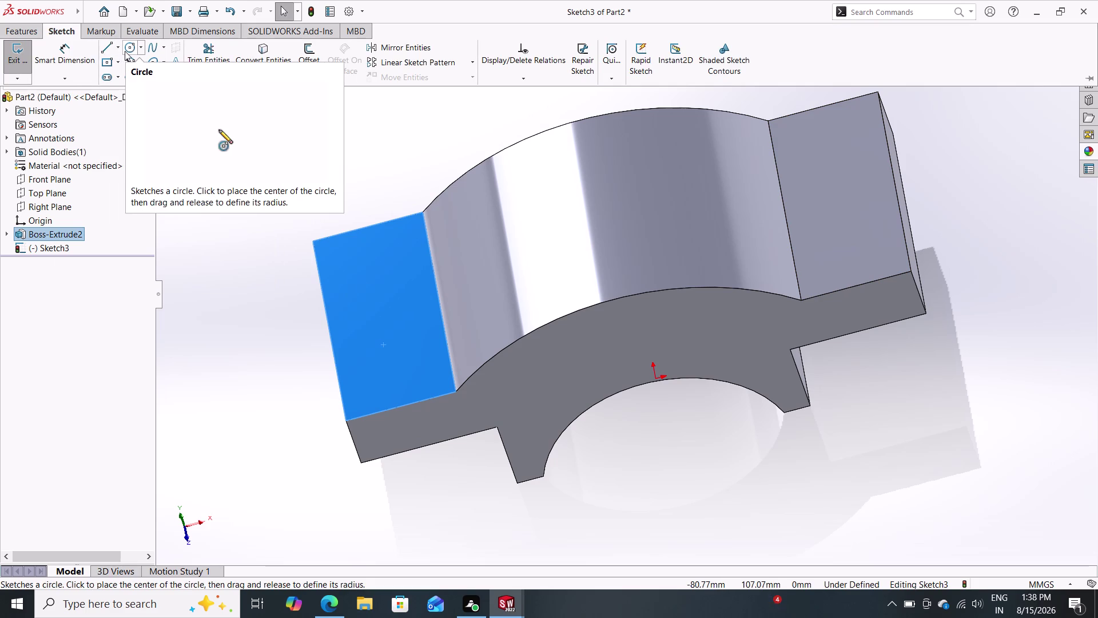
Start a circle on the arched top, then cancel it and clear the selection.
click(124, 51)
double_click(588, 226)
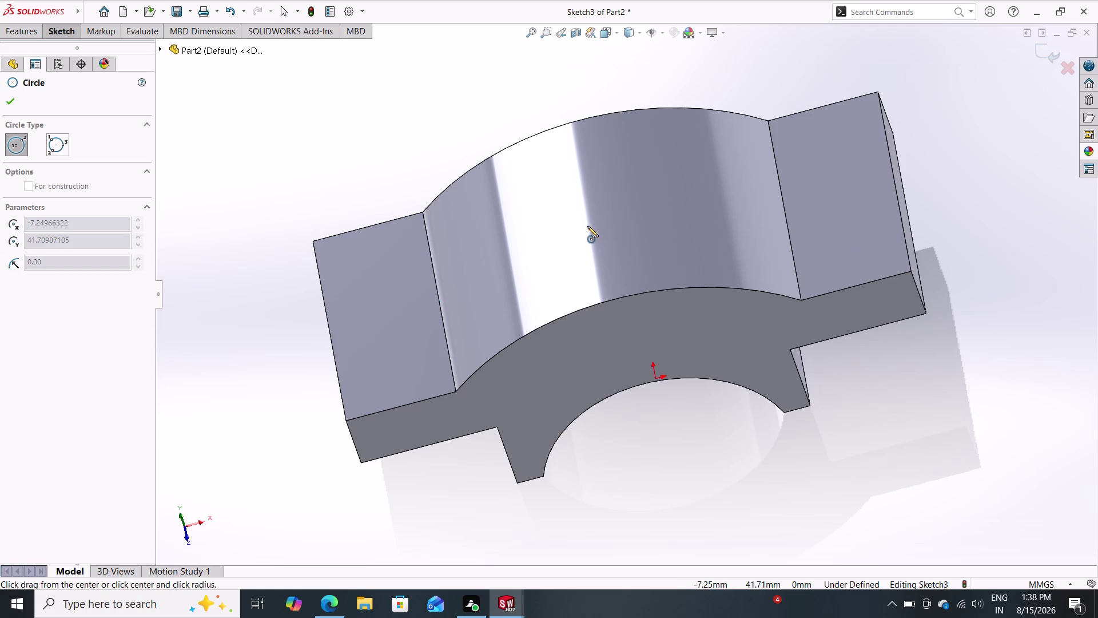
click(584, 226)
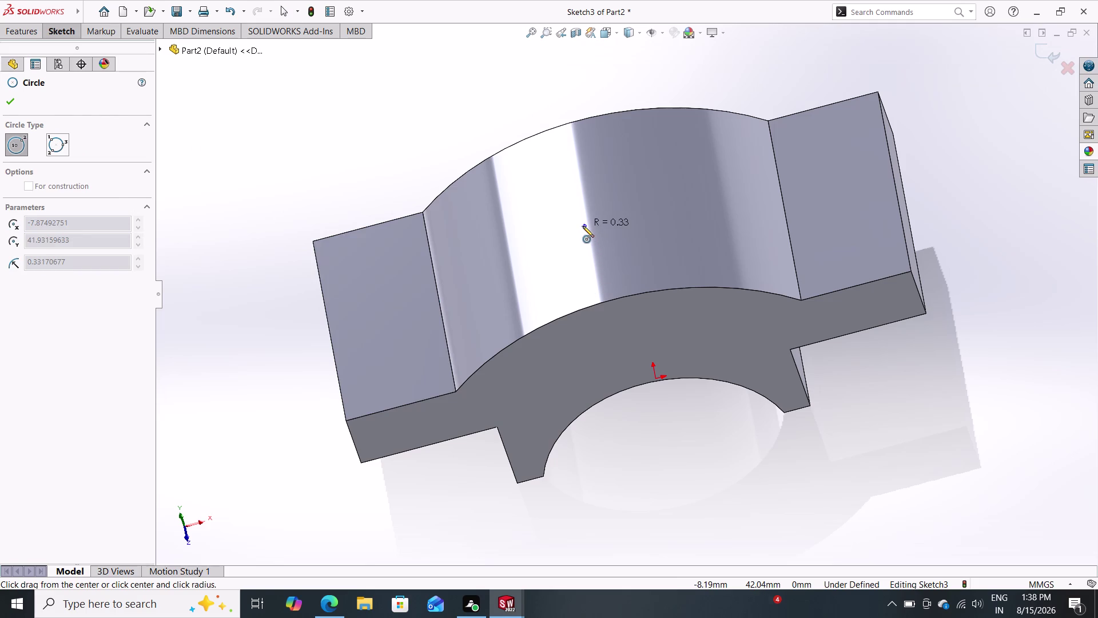
key(Escape)
key(Escape)
click(587, 231)
key(Escape)
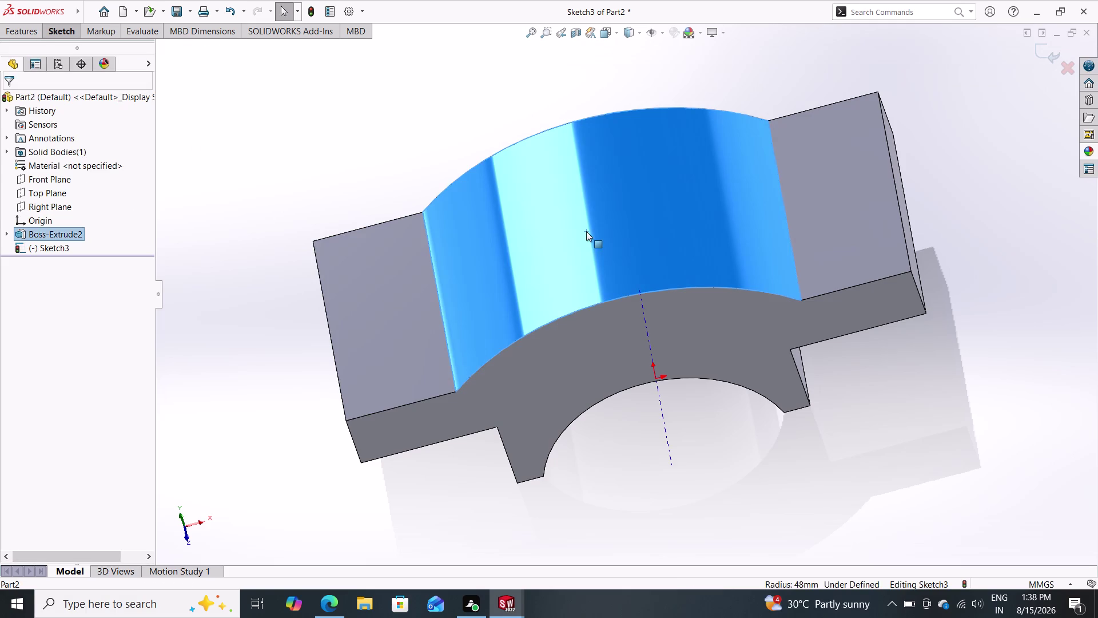
Pick a reference plane and exit the unused Sketch3 without keeping it.
click(355, 278)
right_click(355, 278)
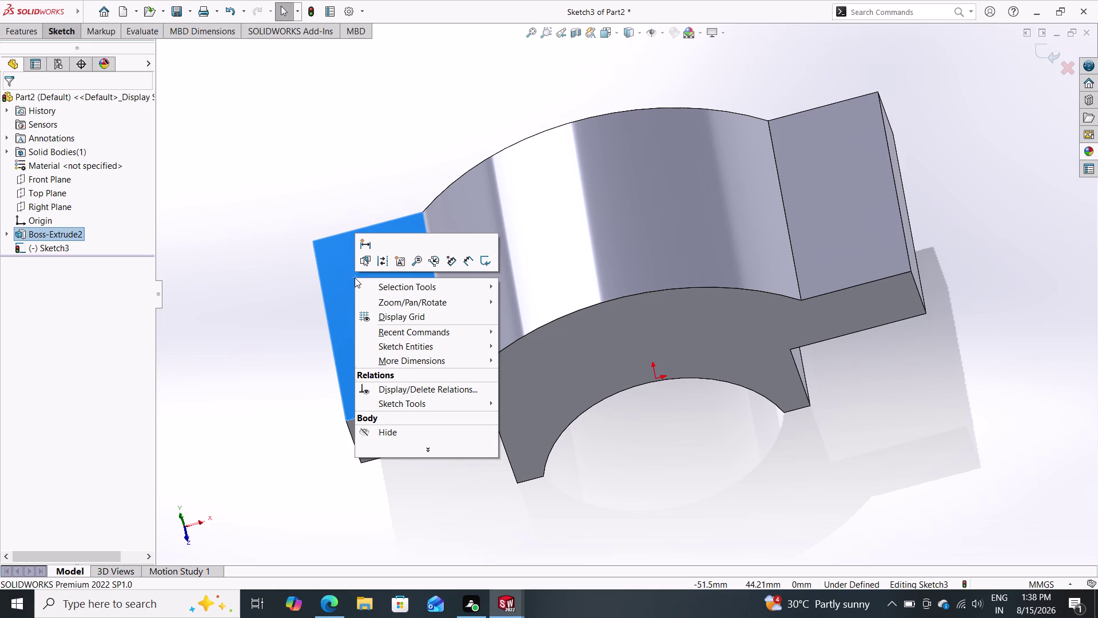
key(Escape)
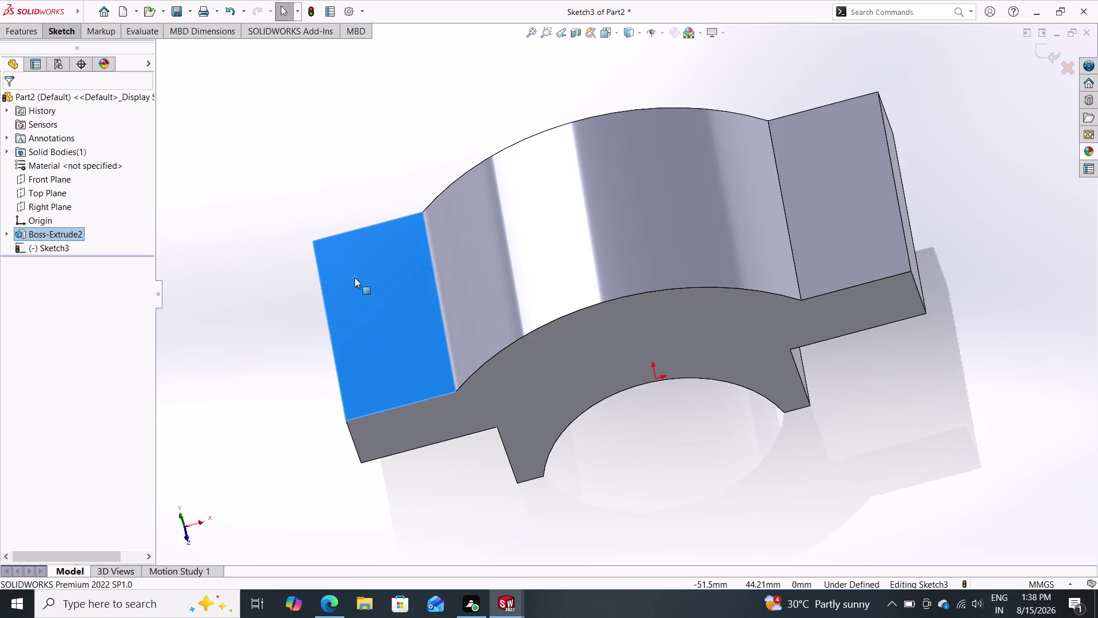
key(Escape)
key(Escape)
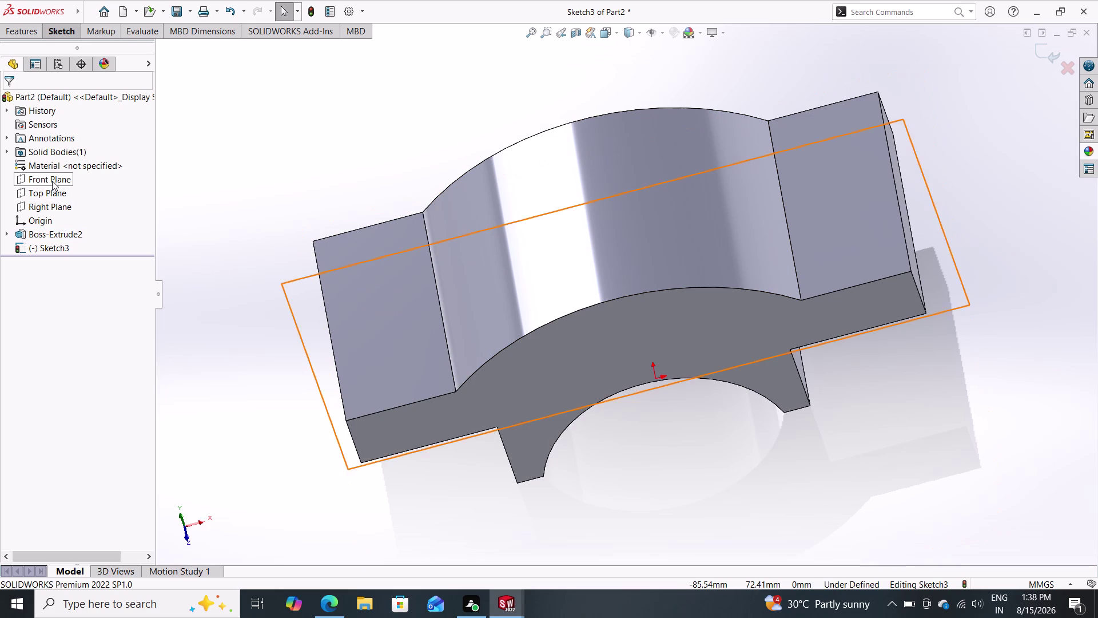
click(44, 191)
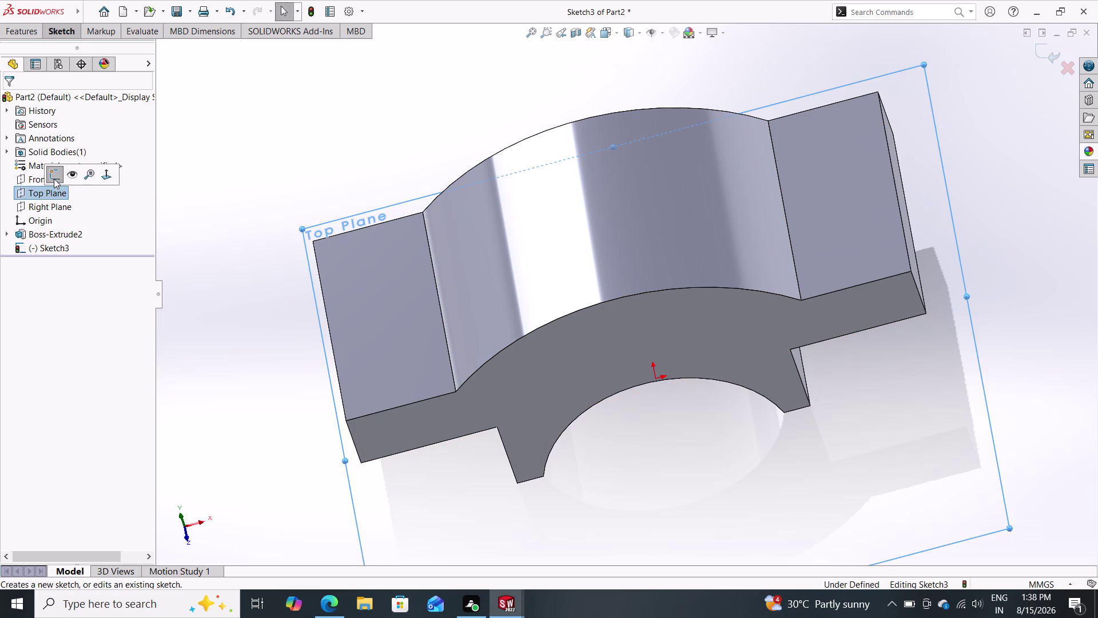
triple_click(54, 173)
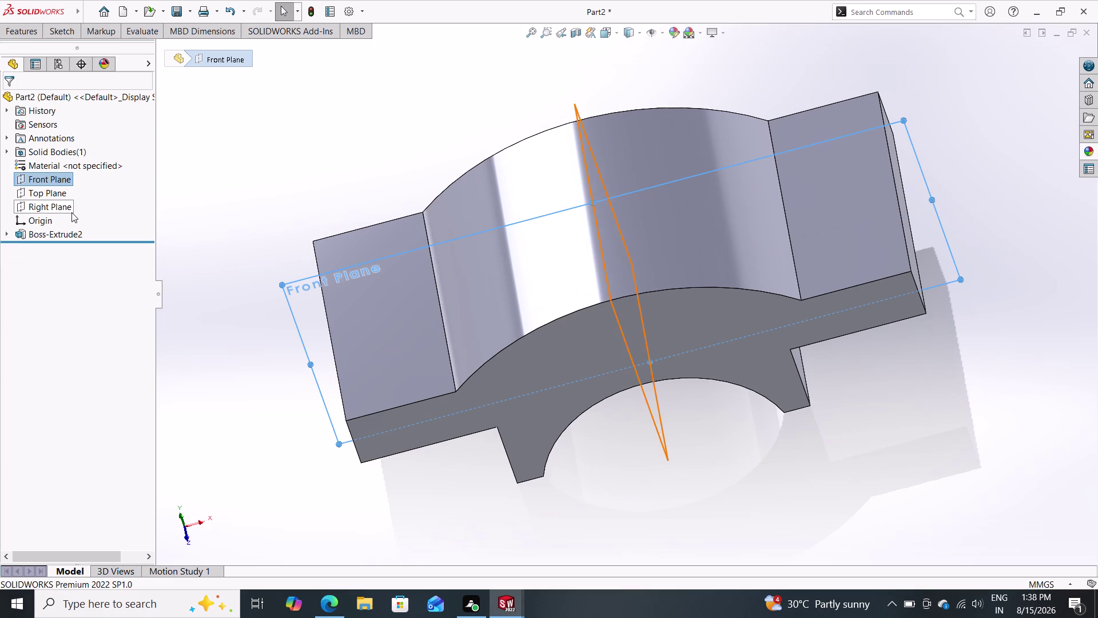
Create the new empty Sketch4 on the Front Plane.
click(54, 190)
double_click(62, 174)
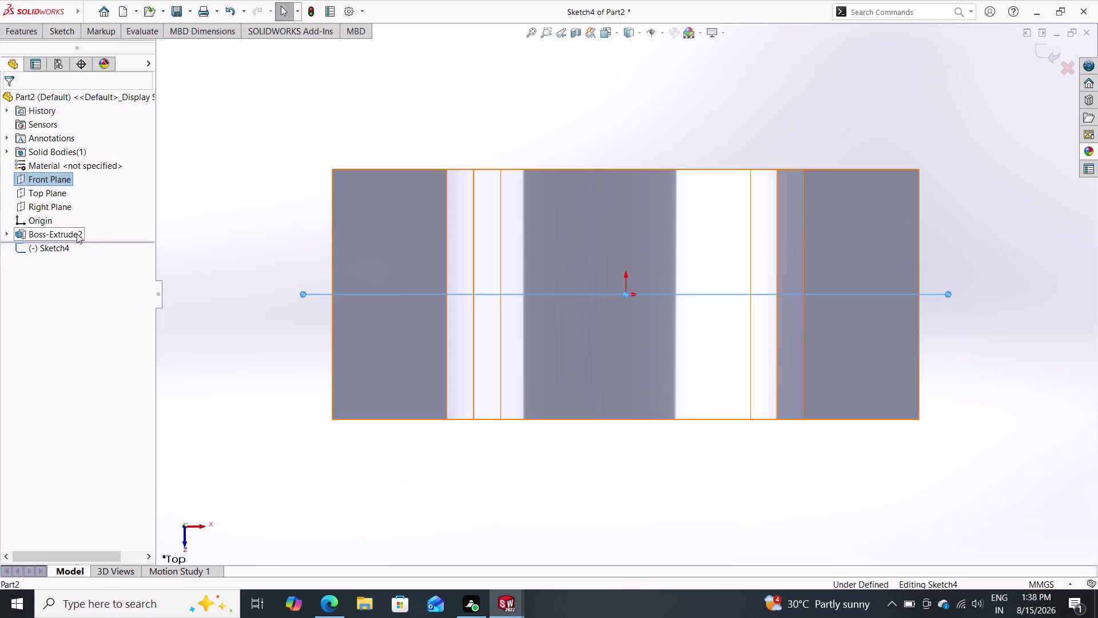
click(66, 198)
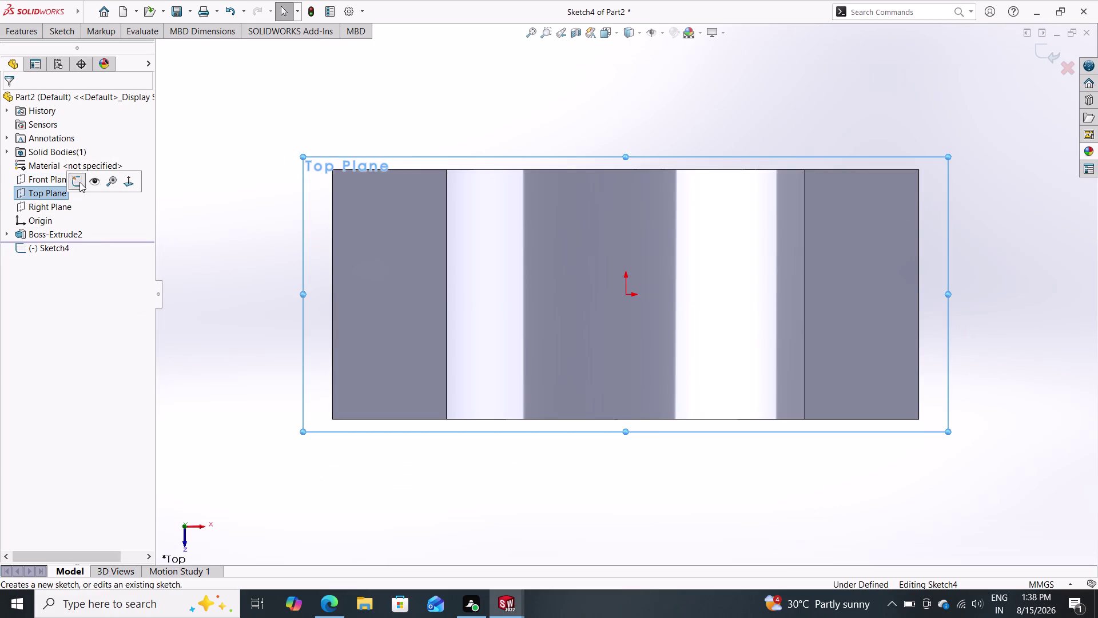